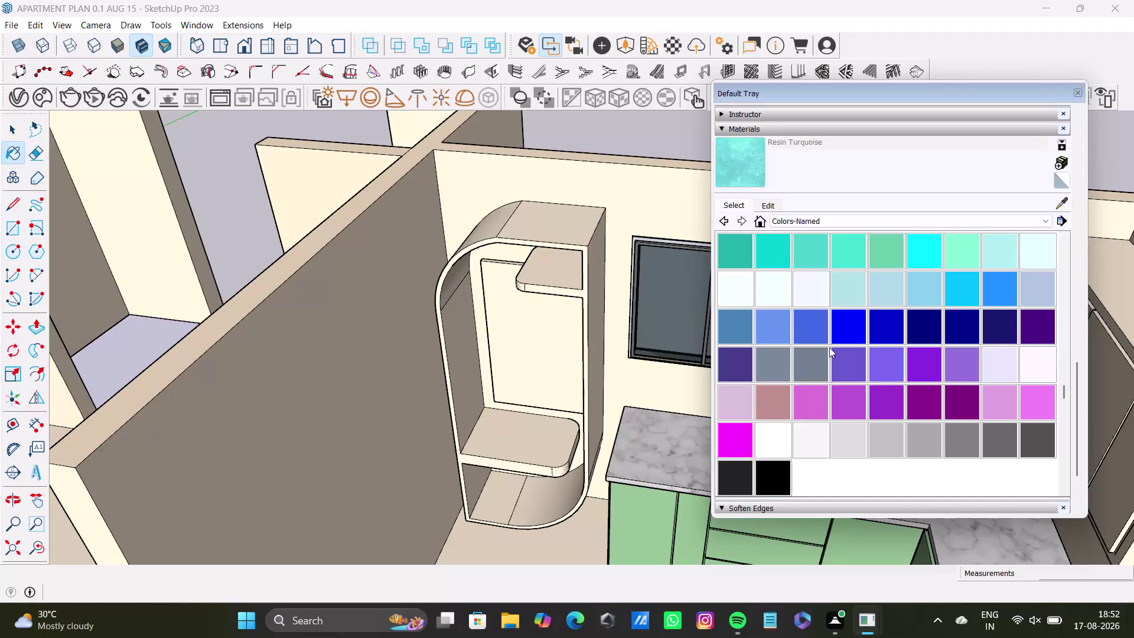
Choose 0022_Maroon from the named colors list as the active material.
scroll(down, 3)
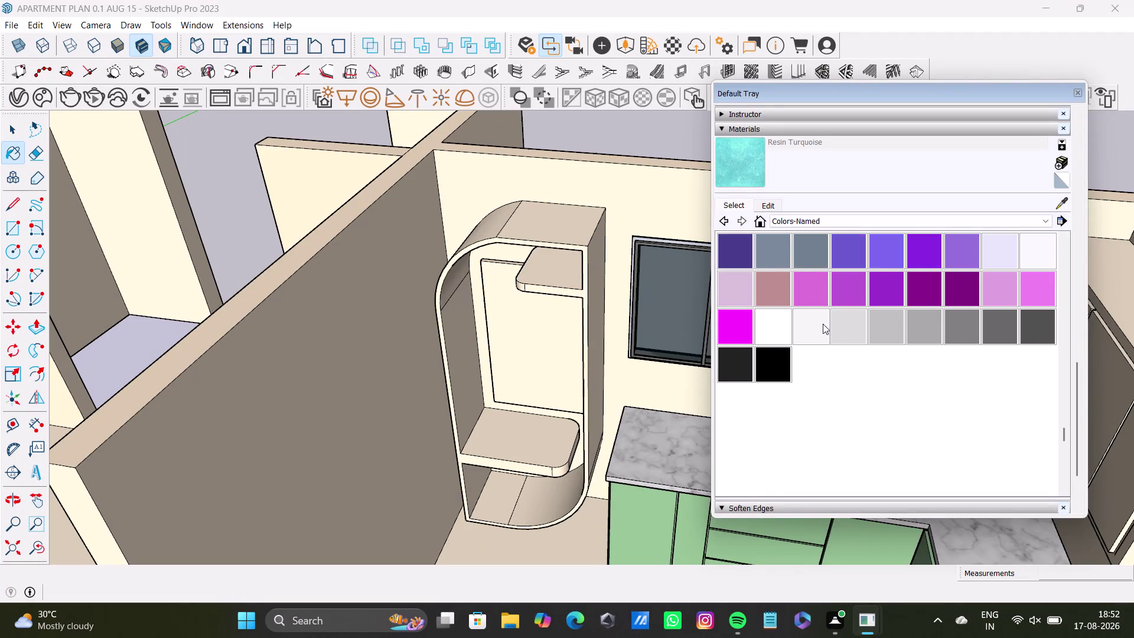
scroll(up, 3)
scroll(up, 3)
scroll(up, 3)
scroll(up, 3)
scroll(up, 3)
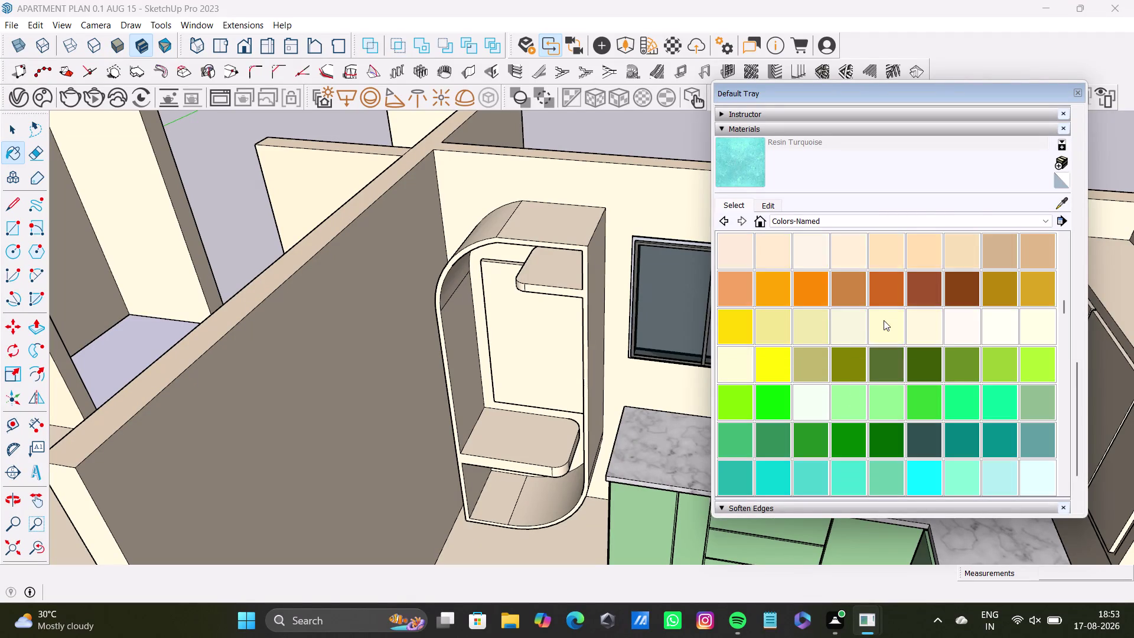
scroll(up, 3)
scroll(up, 3)
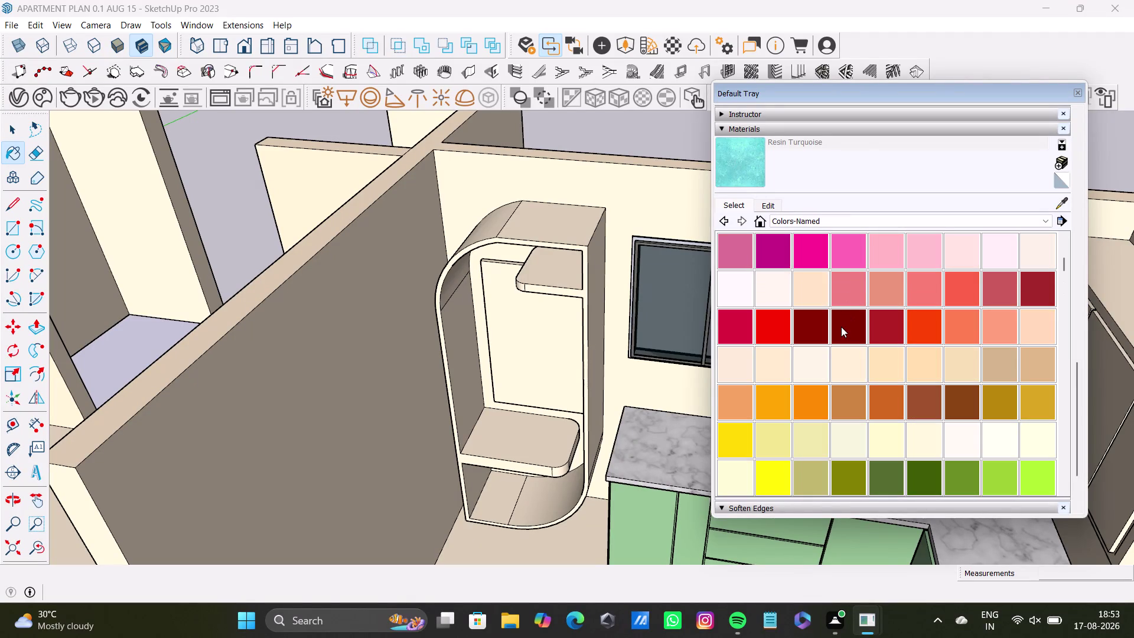
click(841, 326)
Select the curved corner cabinet.
key(space)
double_click(543, 224)
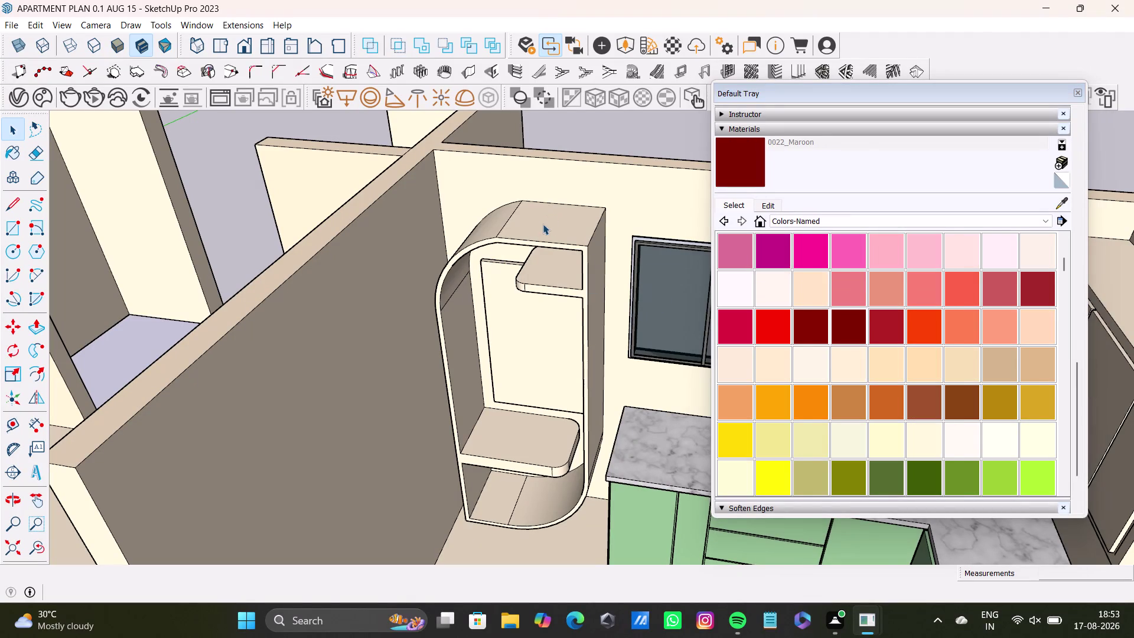
click(544, 233)
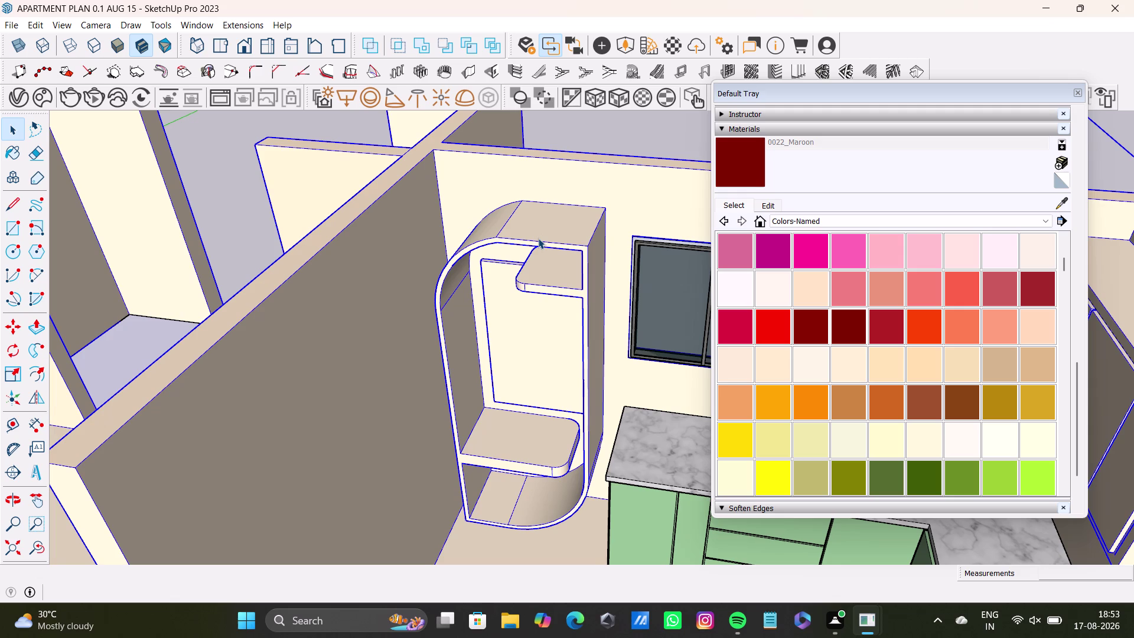
Enter the cabinet group and select its top, curved side and inner frame faces.
double_click(554, 237)
double_click(554, 237)
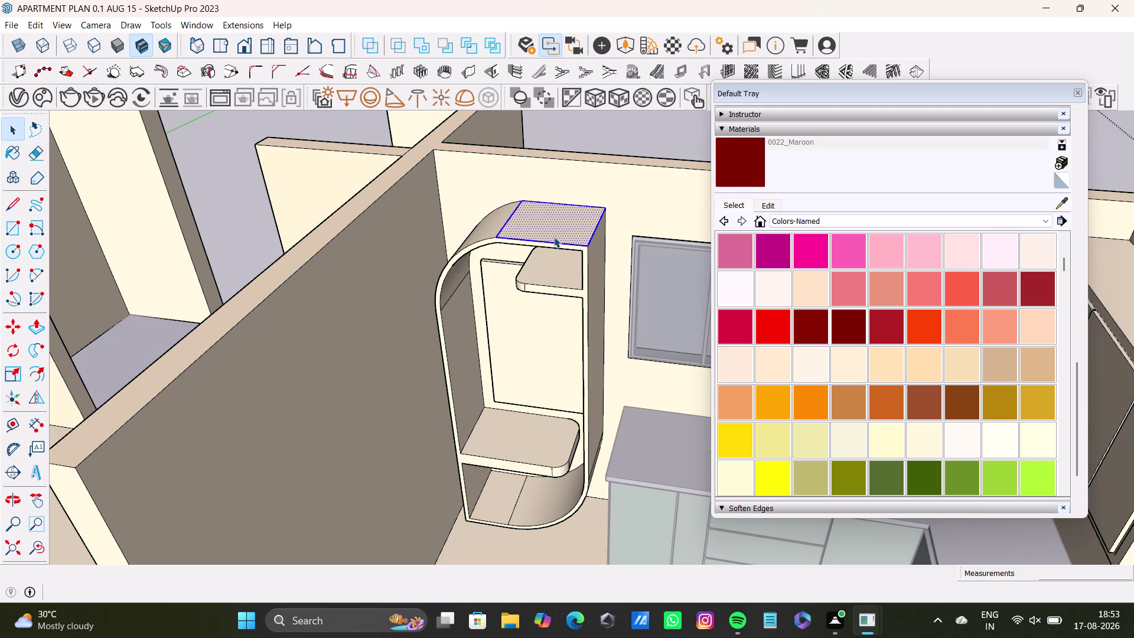
double_click(486, 232)
double_click(496, 285)
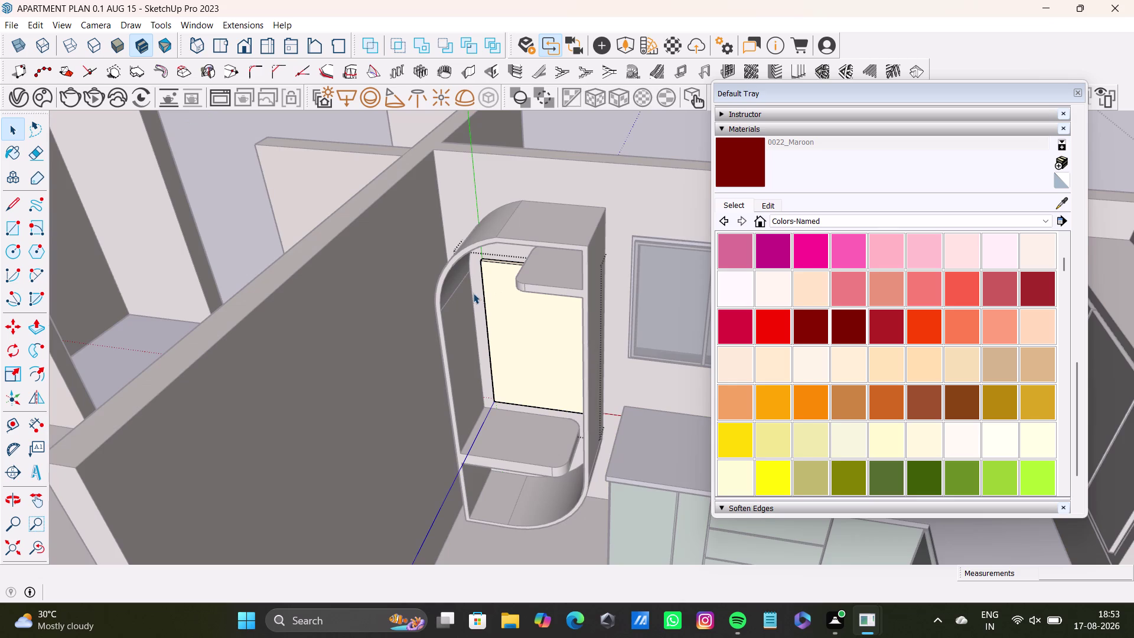
scroll(up, 3)
middle_drag(519, 285, 522, 328)
double_click(558, 213)
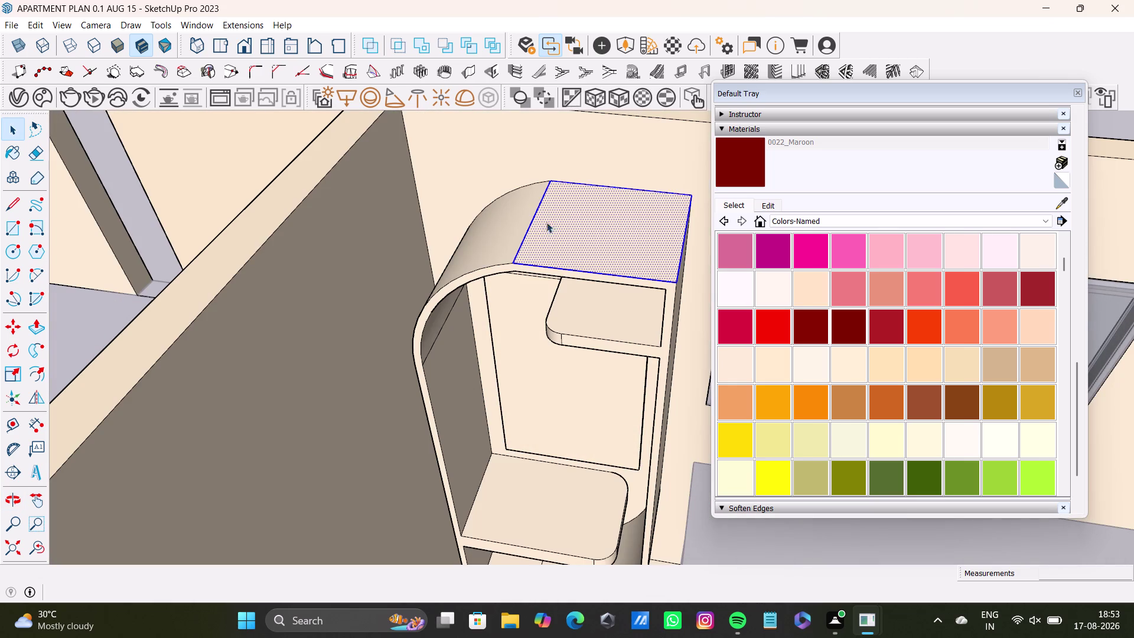
double_click(503, 234)
double_click(452, 326)
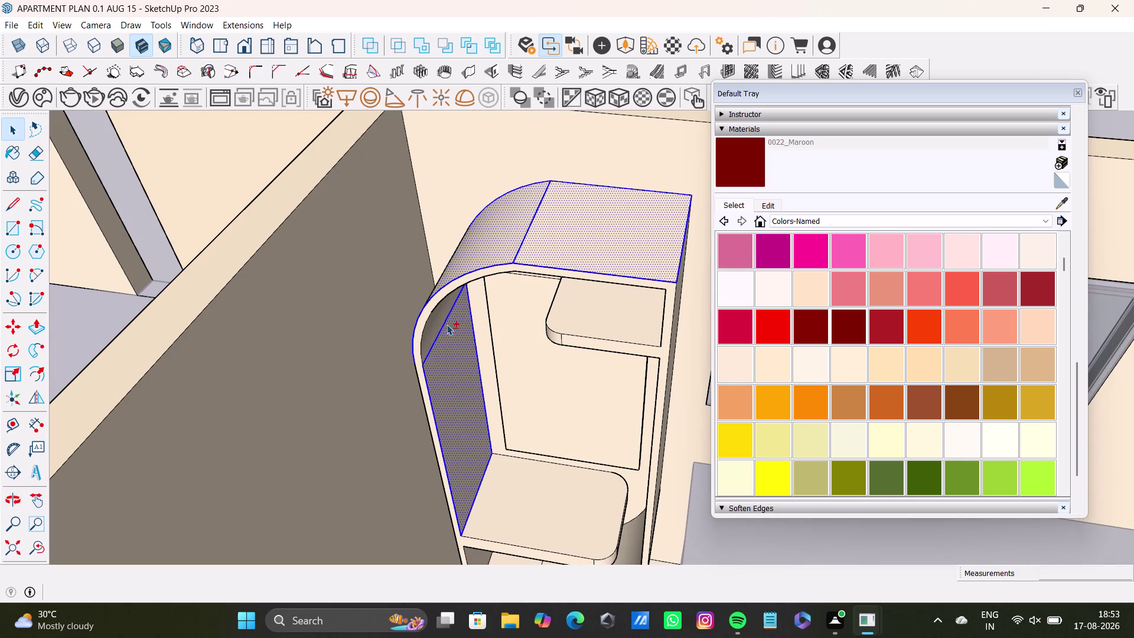
double_click(439, 320)
click(455, 281)
double_click(463, 283)
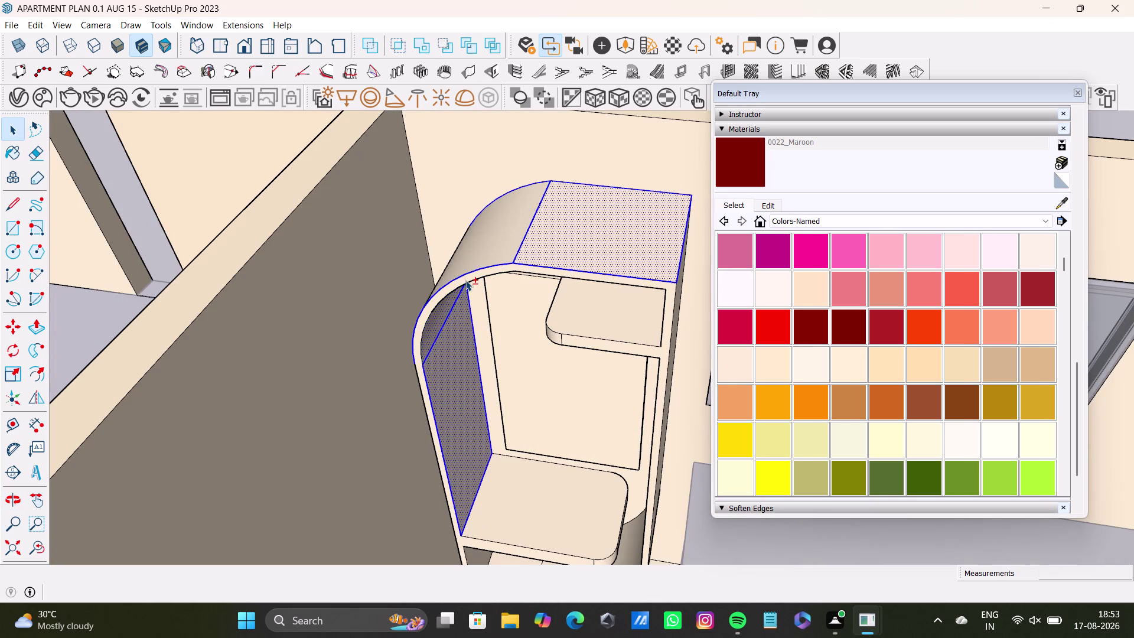
click(490, 238)
Add the right side, inner side and curved base faces to the selection.
scroll(up, 3)
middle_drag(653, 300, 516, 279)
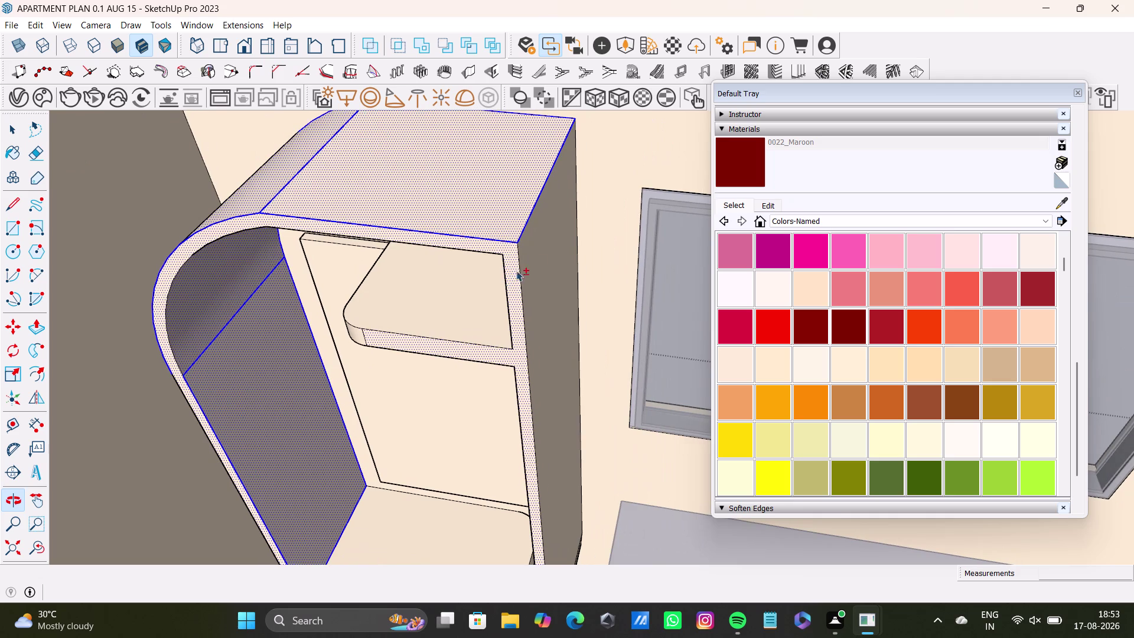
click(552, 251)
scroll(down, 3)
middle_drag(534, 300, 576, 214)
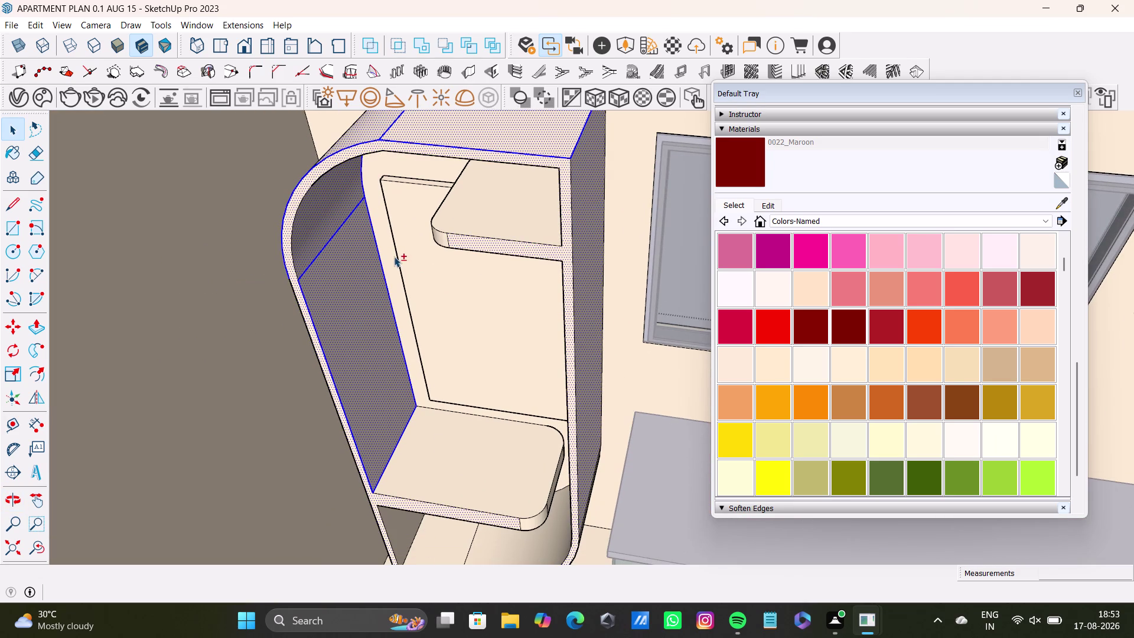
click(391, 256)
scroll(down, 3)
middle_drag(508, 388, 548, 266)
scroll(up, 3)
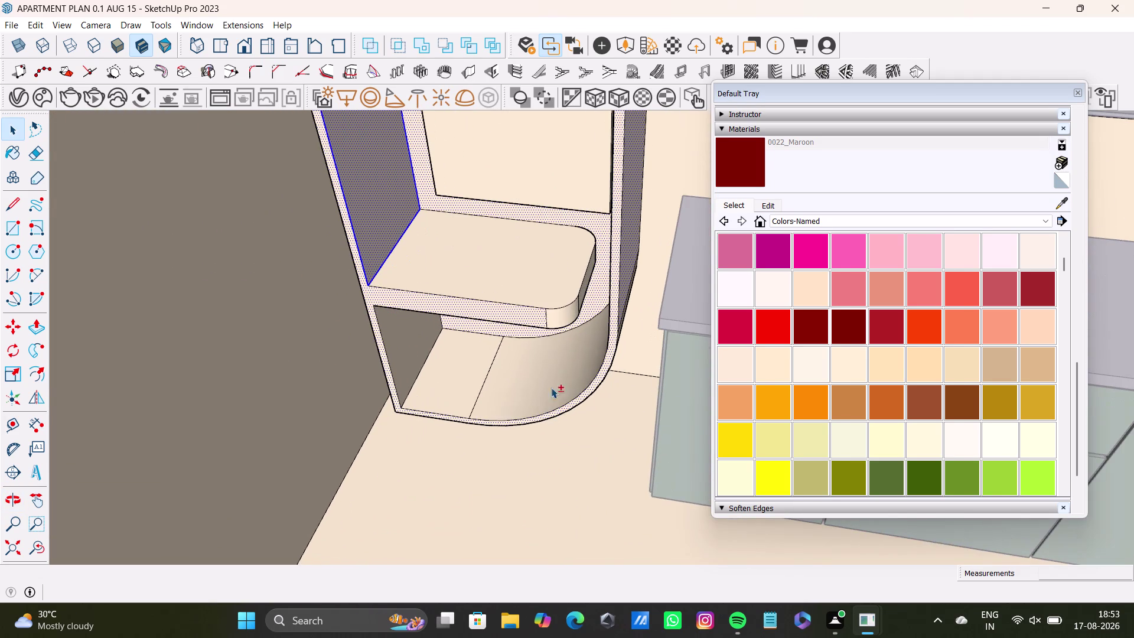
click(558, 372)
click(459, 379)
click(393, 350)
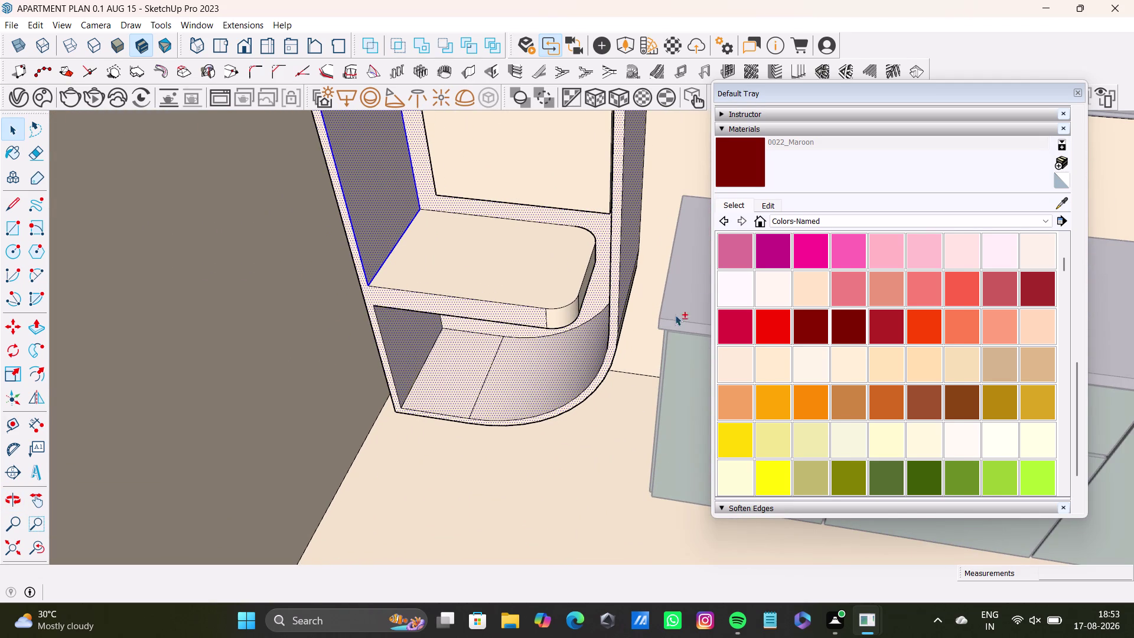
click(735, 176)
click(619, 287)
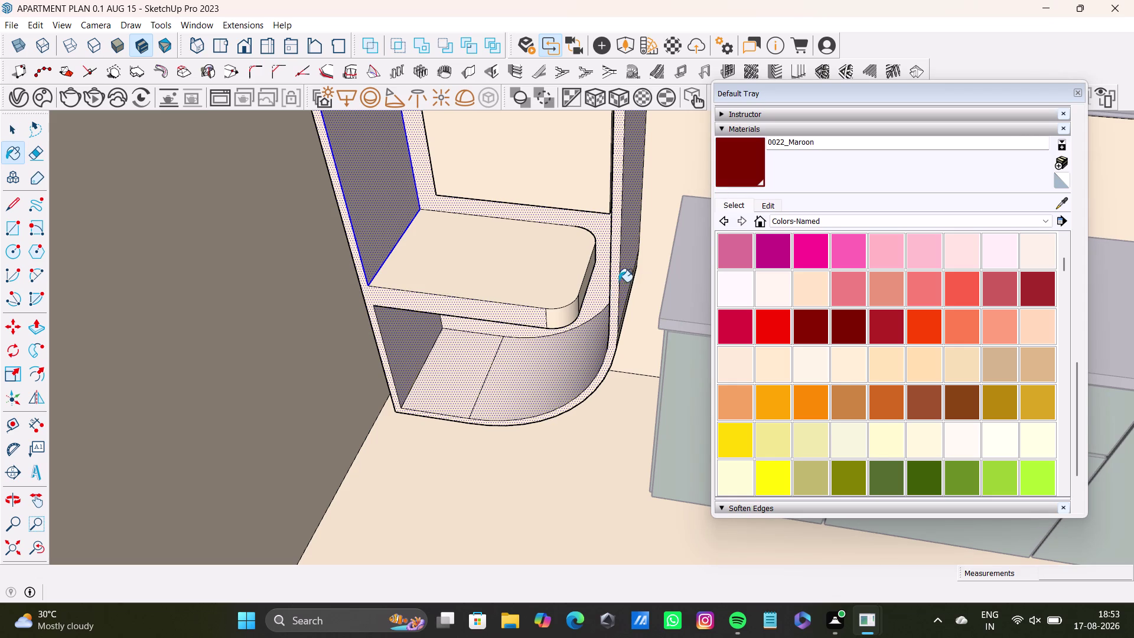
Paint the selected cabinet frame faces with 0022_Maroon.
click(619, 273)
click(619, 262)
click(618, 252)
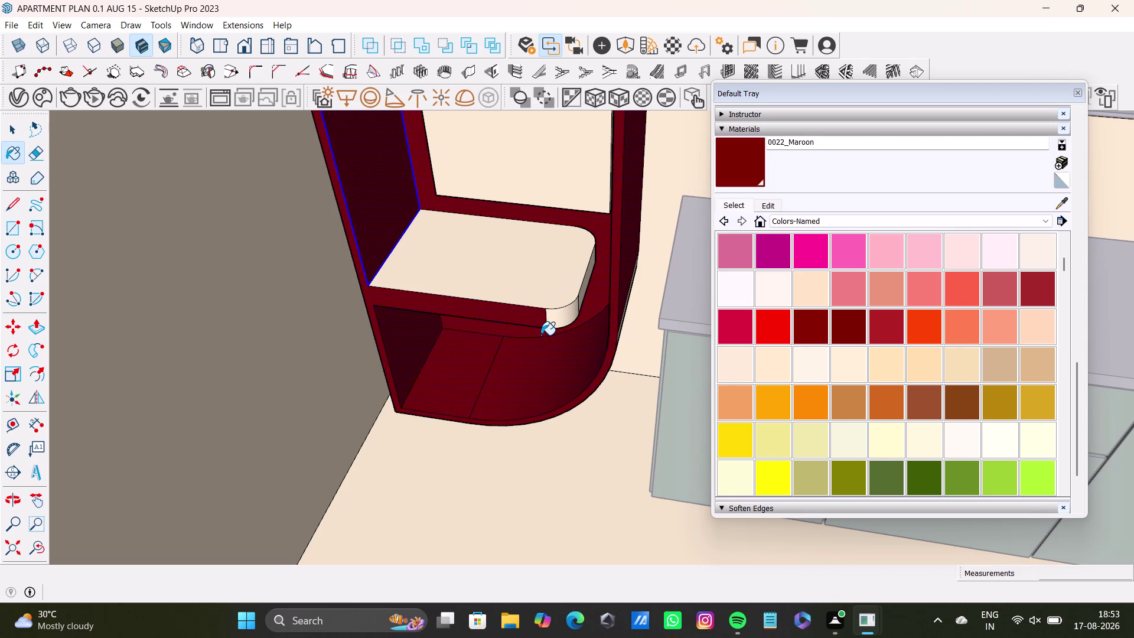
middle_drag(548, 339, 546, 499)
scroll(down, 3)
middle_drag(555, 462, 570, 324)
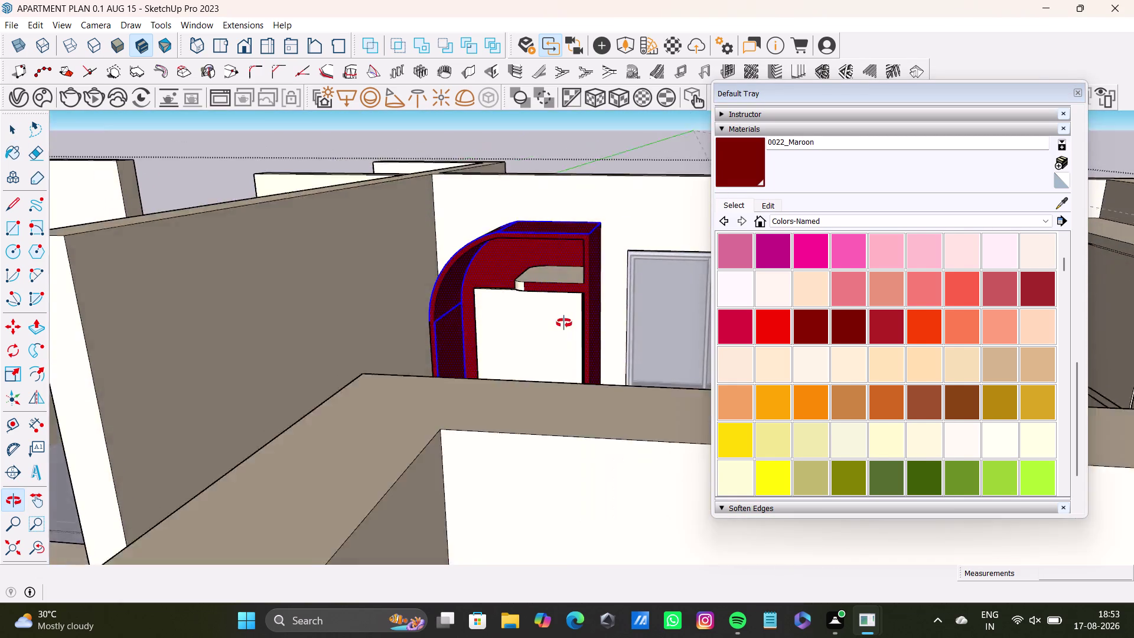
middle_drag(569, 324, 609, 391)
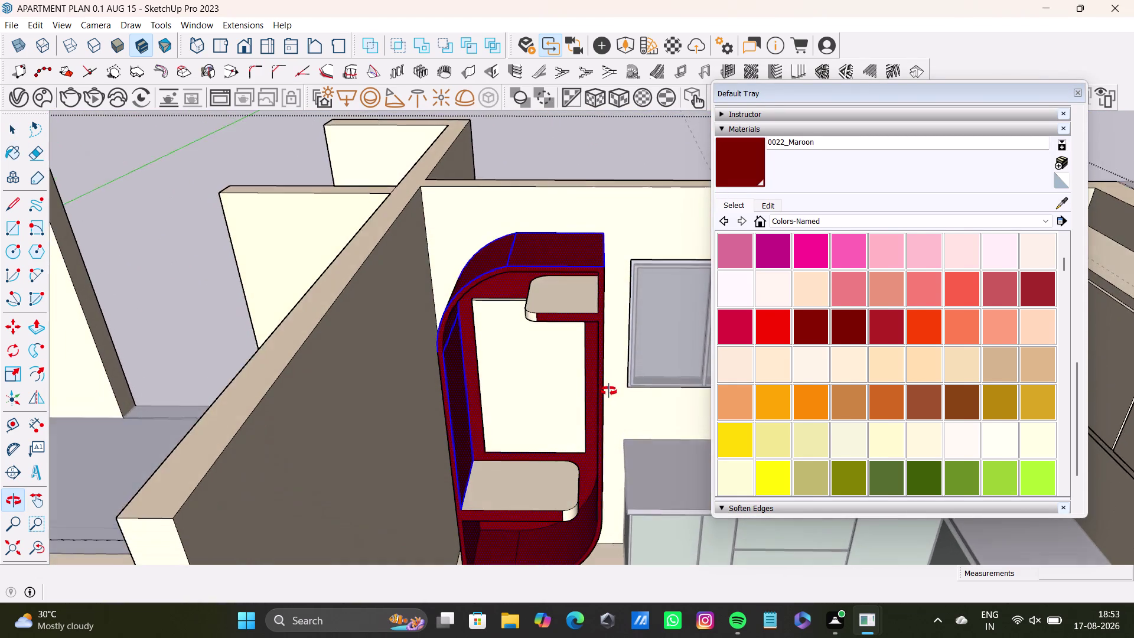
middle_drag(608, 391, 550, 440)
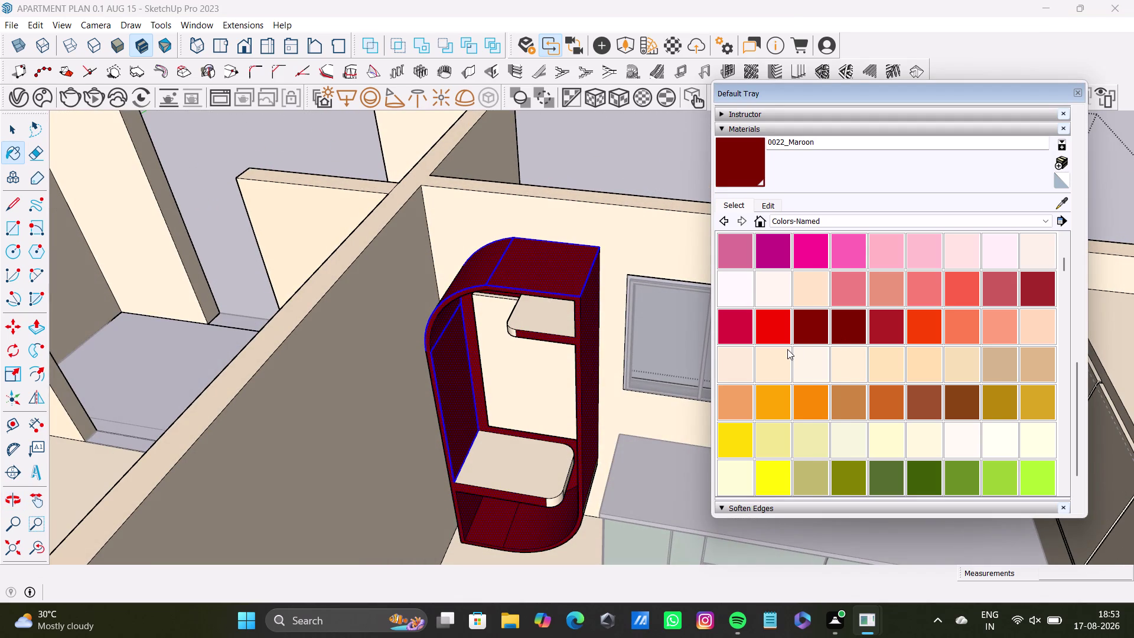
scroll(down, 3)
Clear the selection and inspect the maroon frame and beige shelves up close.
key(space)
scroll(down, 3)
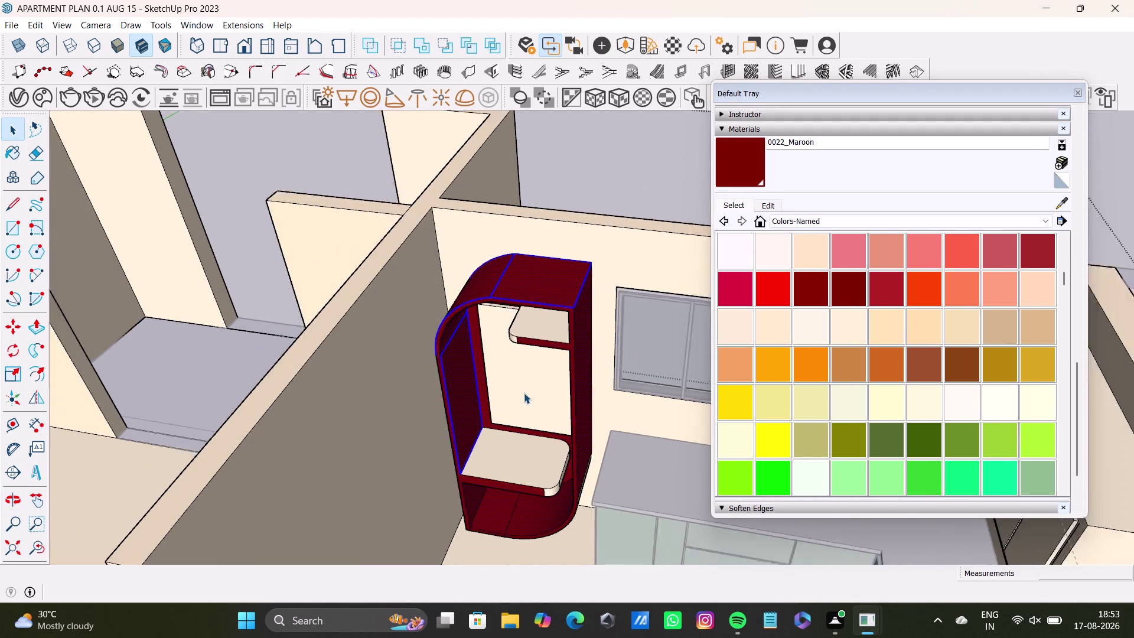
scroll(down, 3)
click(607, 200)
scroll(up, 3)
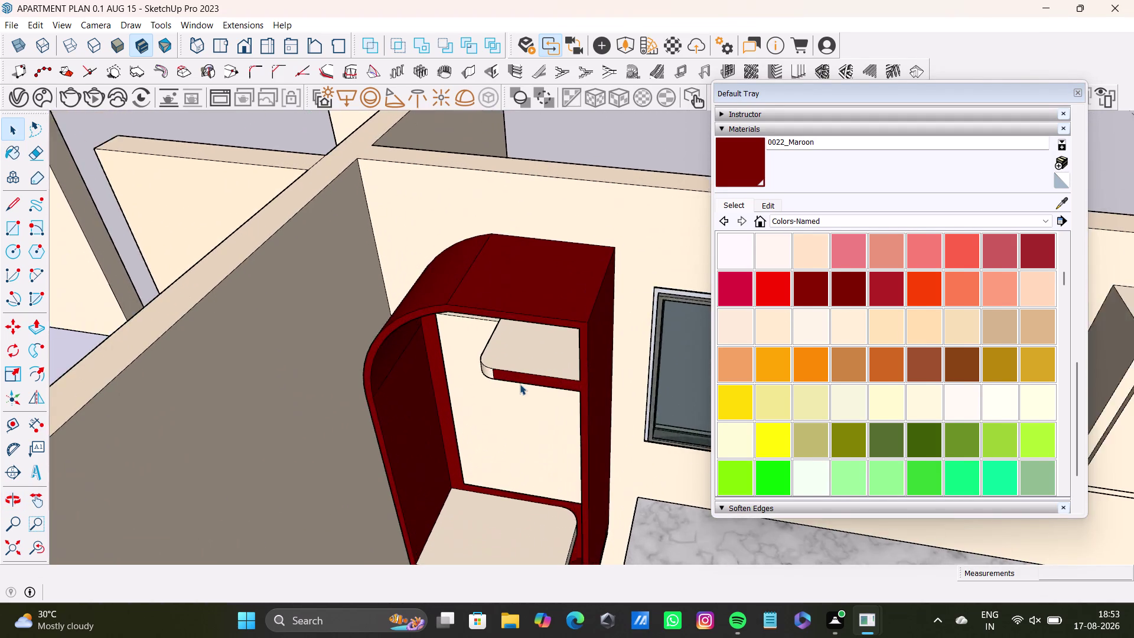
scroll(up, 3)
middle_drag(521, 380, 534, 342)
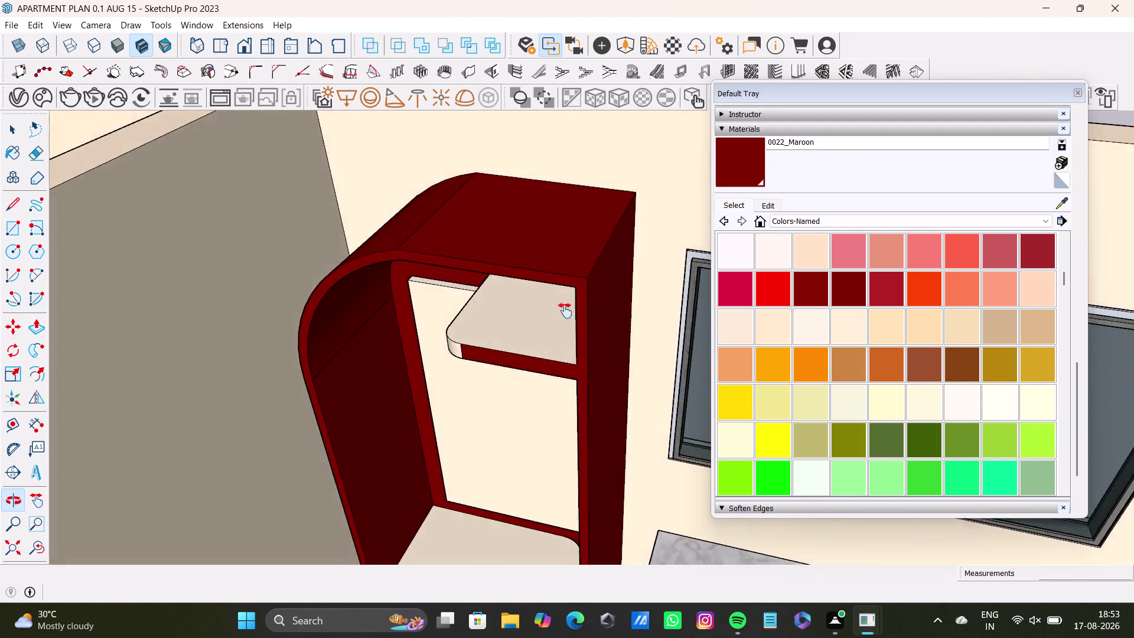
middle_drag(535, 342, 583, 267)
scroll(down, 3)
middle_drag(614, 310, 626, 255)
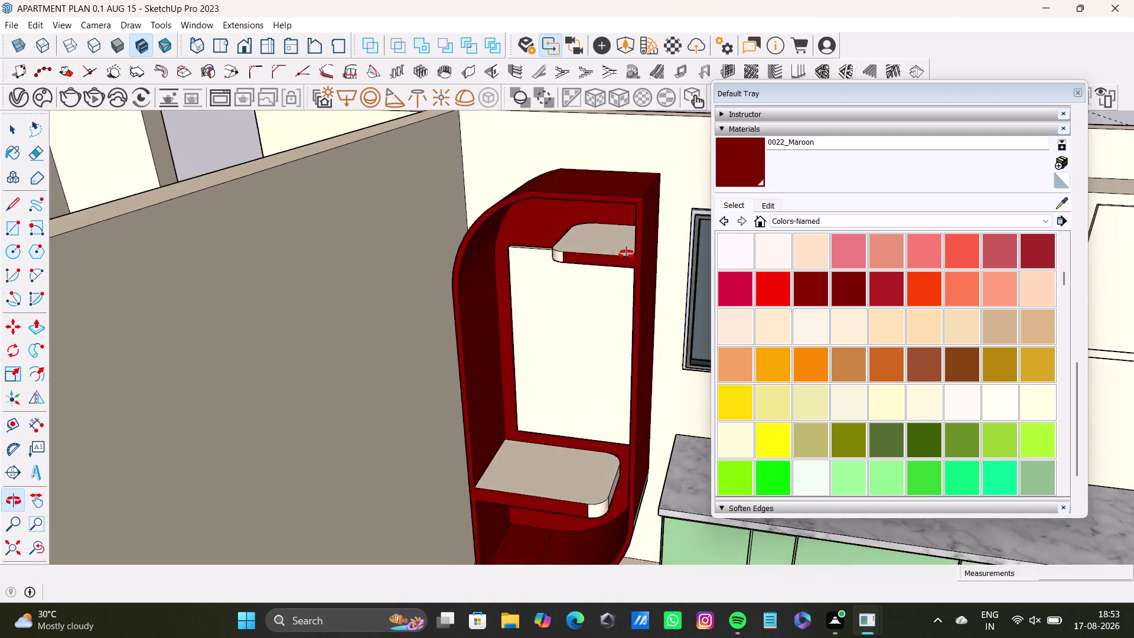
middle_drag(626, 254, 604, 288)
scroll(up, 3)
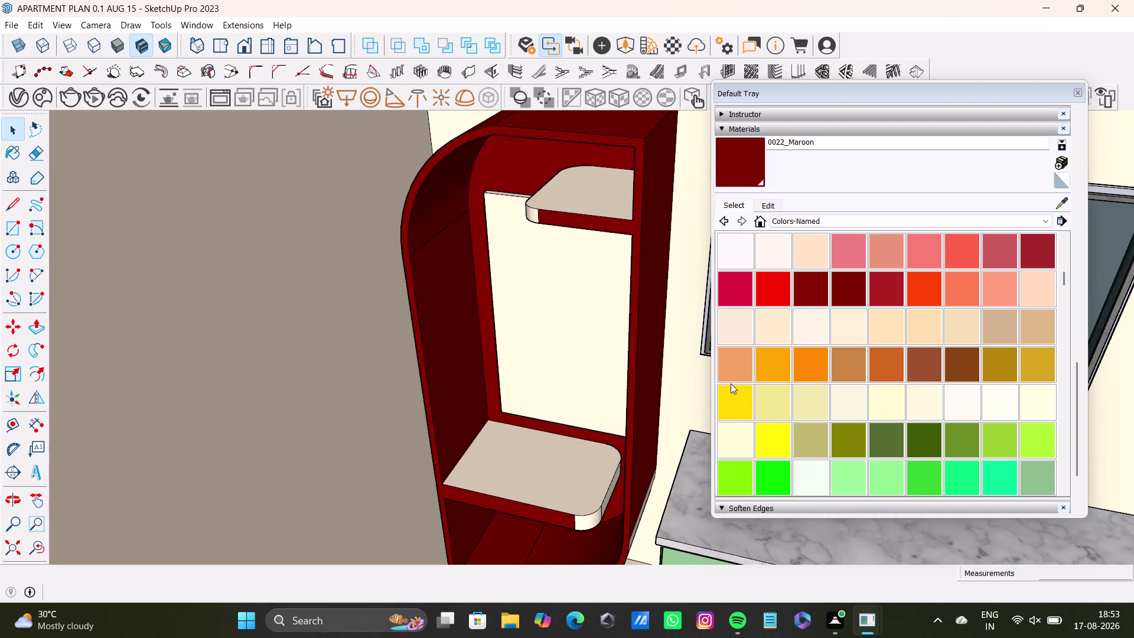
click(1064, 202)
click(597, 188)
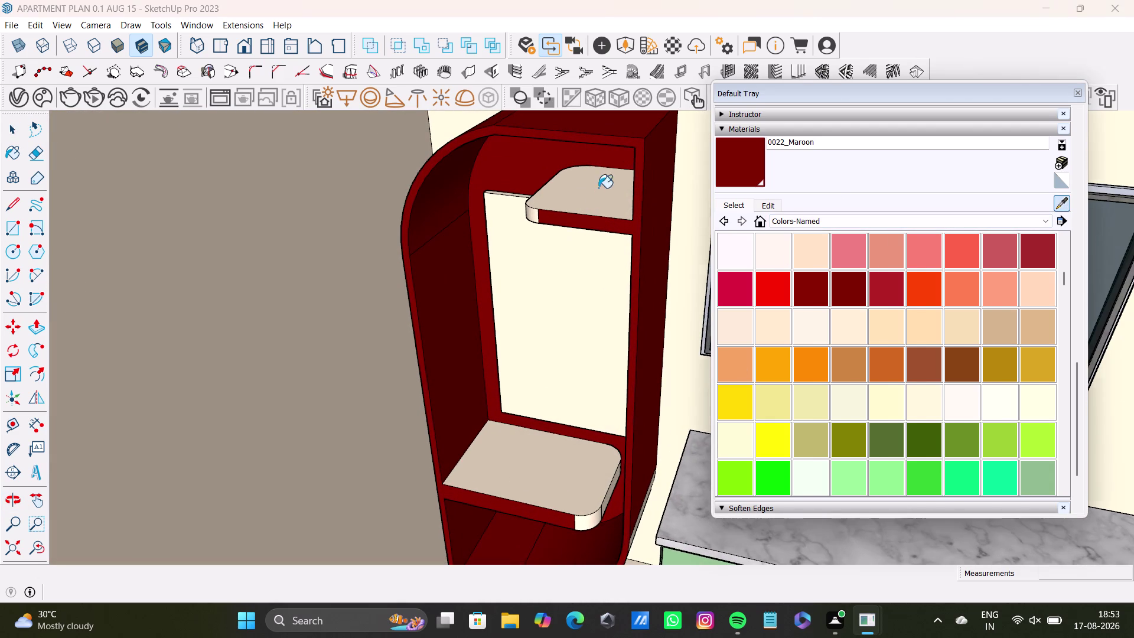
click(549, 516)
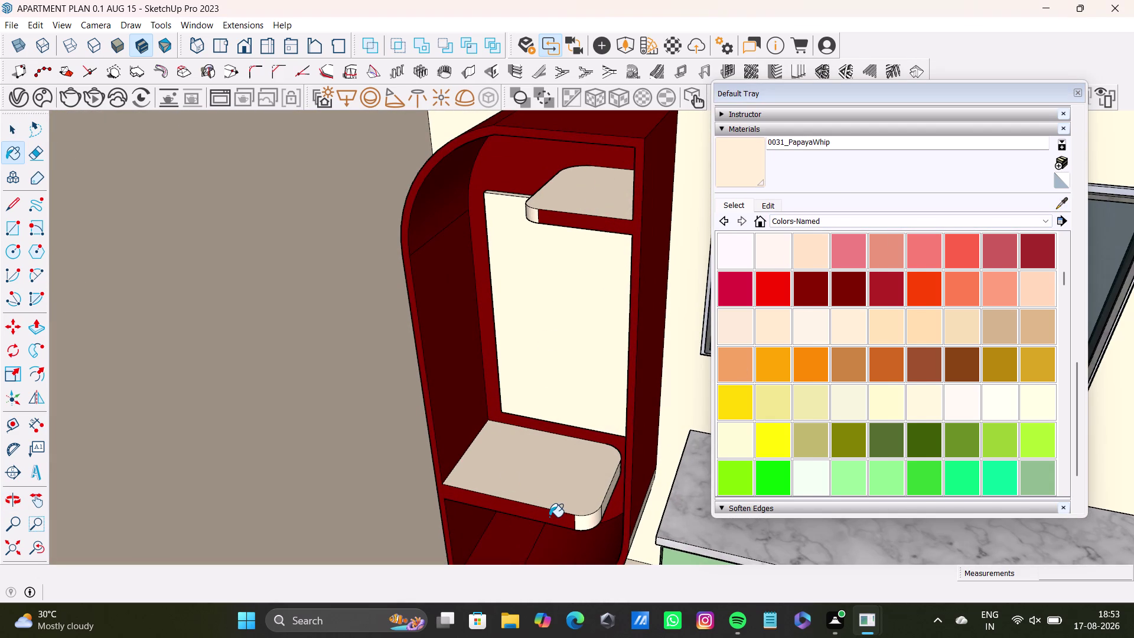
key(space)
click(553, 519)
triple_click(553, 519)
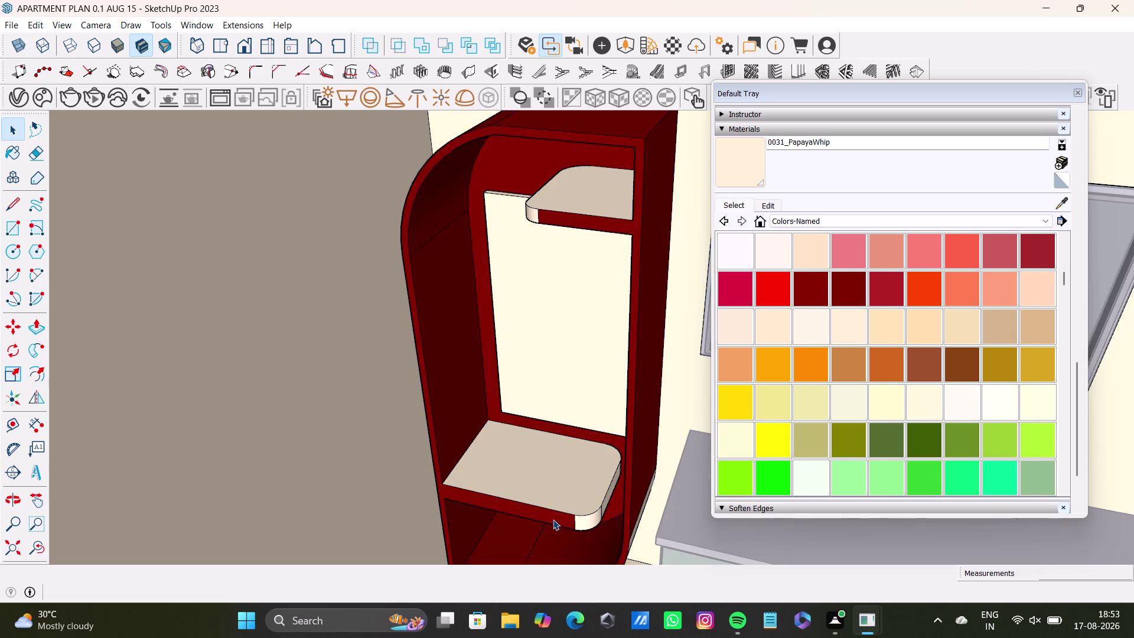
triple_click(553, 519)
click(554, 518)
click(548, 518)
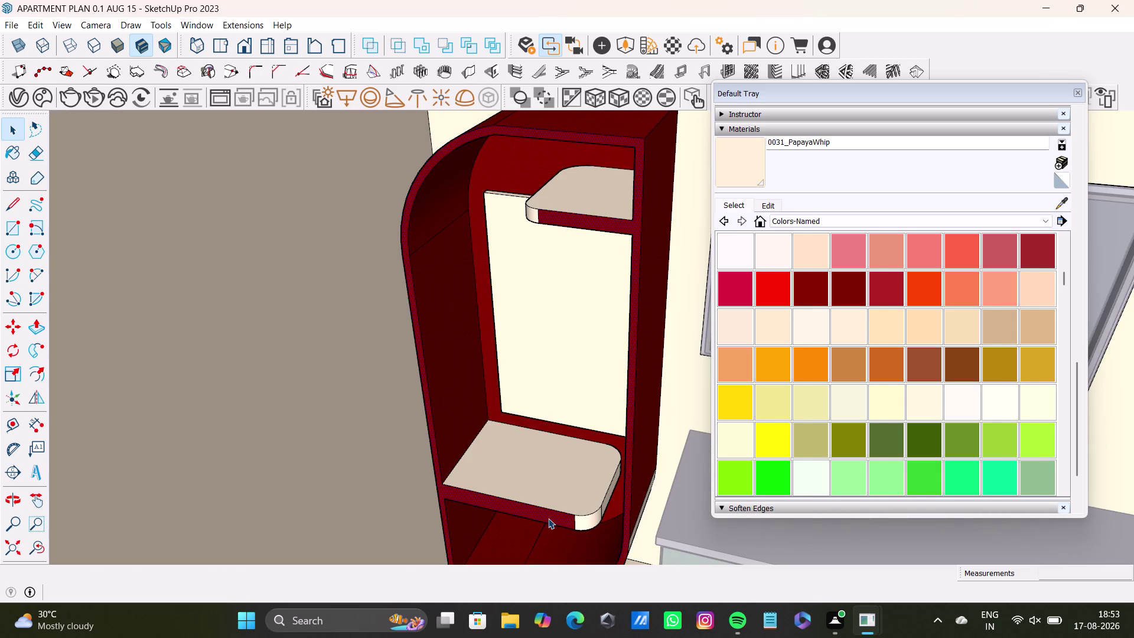
click(735, 156)
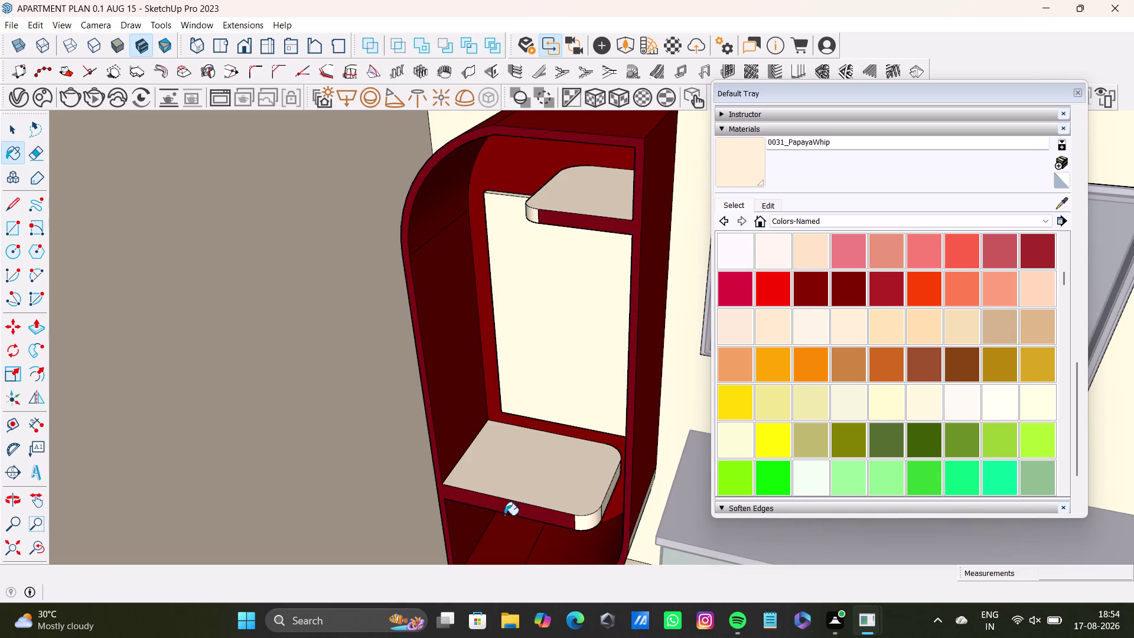
click(541, 518)
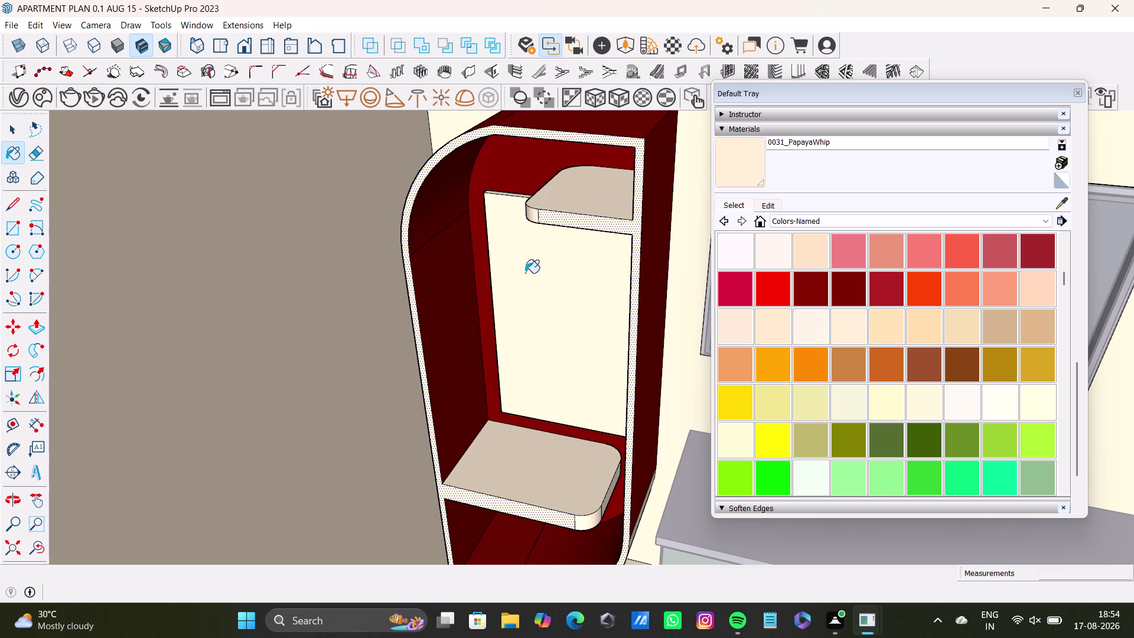
middle_drag(558, 395, 600, 440)
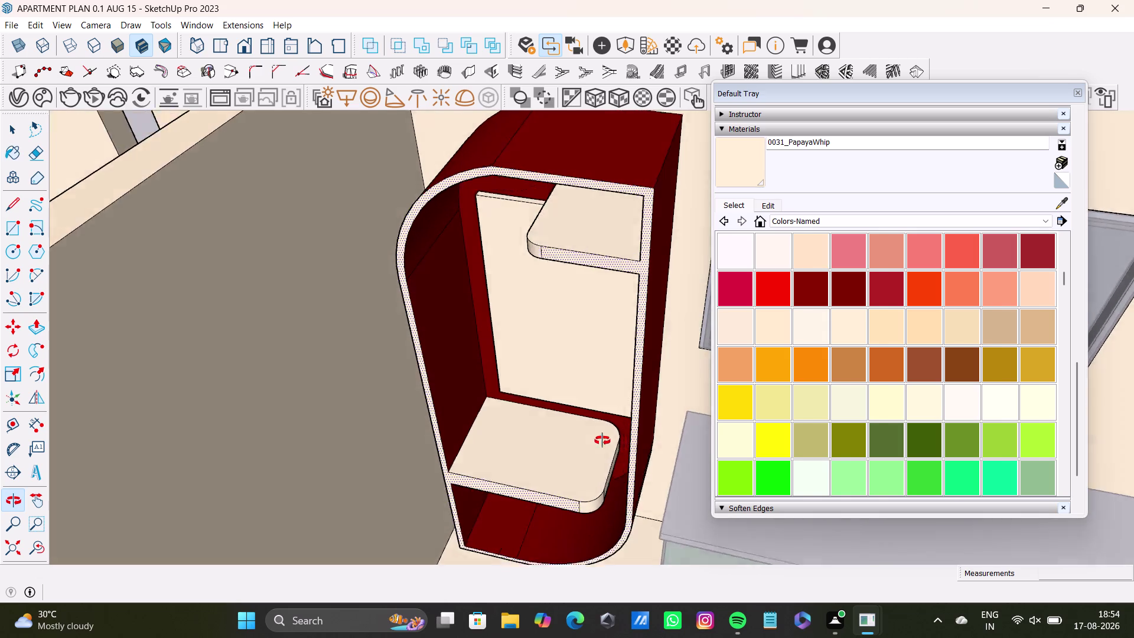
middle_drag(600, 440, 645, 362)
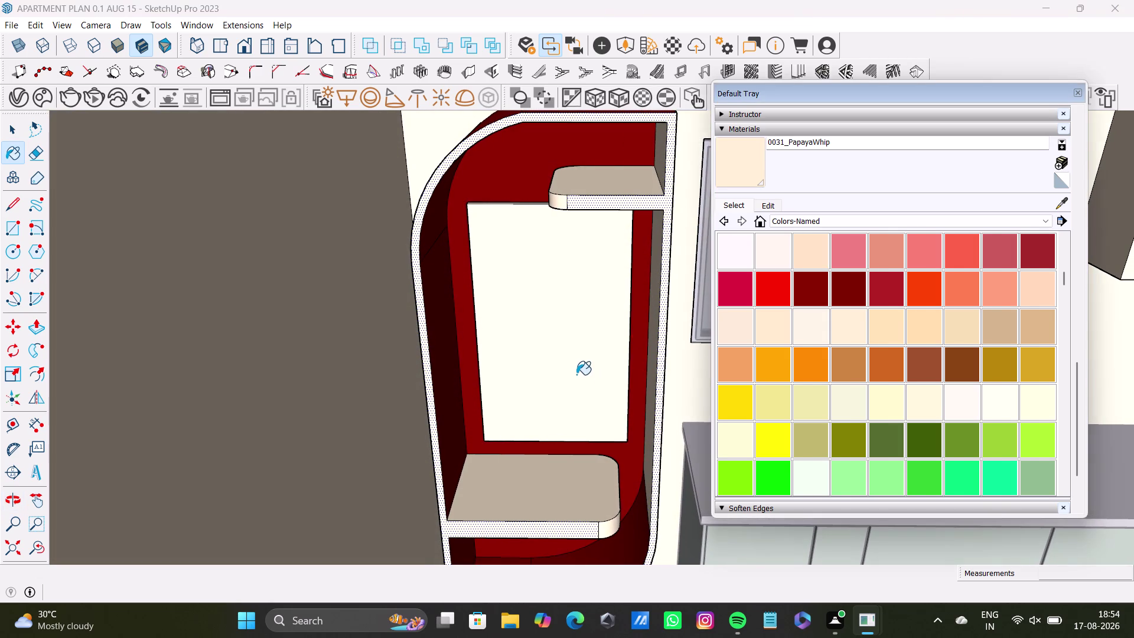
click(576, 374)
middle_drag(627, 395, 697, 364)
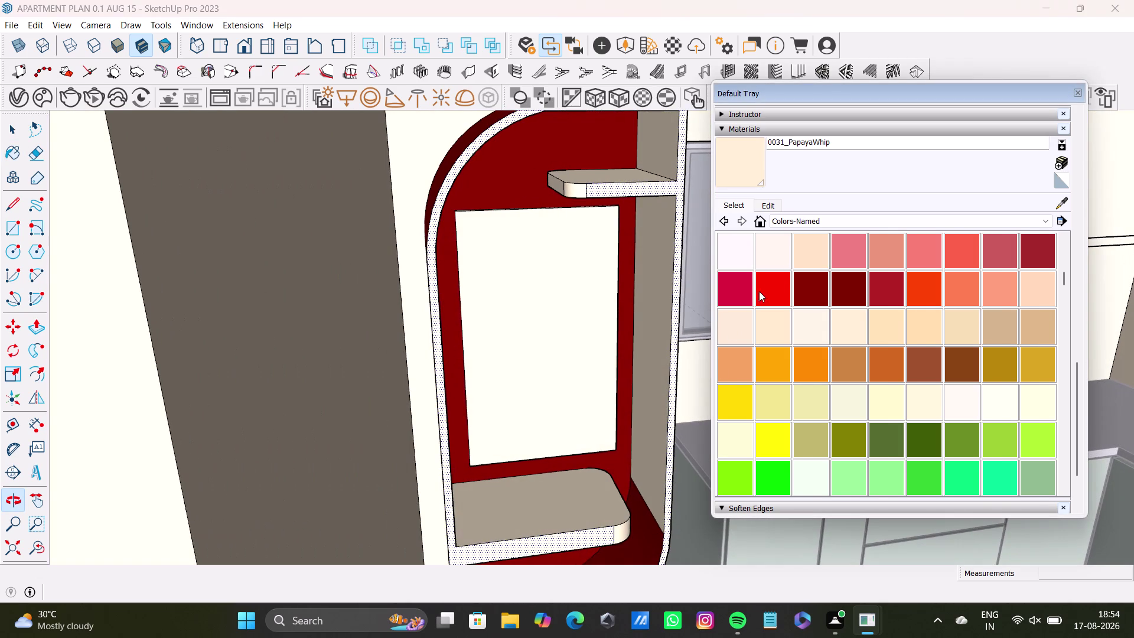
Sample the maroon material from the cabinet interior with the eyedropper.
click(1061, 204)
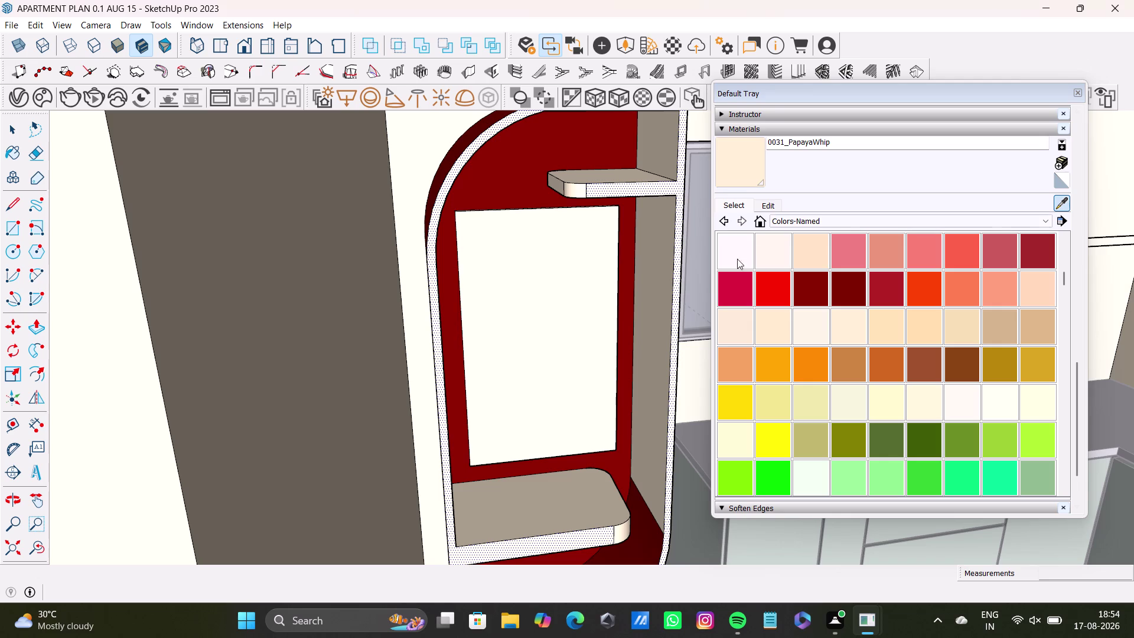
scroll(down, 3)
middle_drag(646, 500, 533, 573)
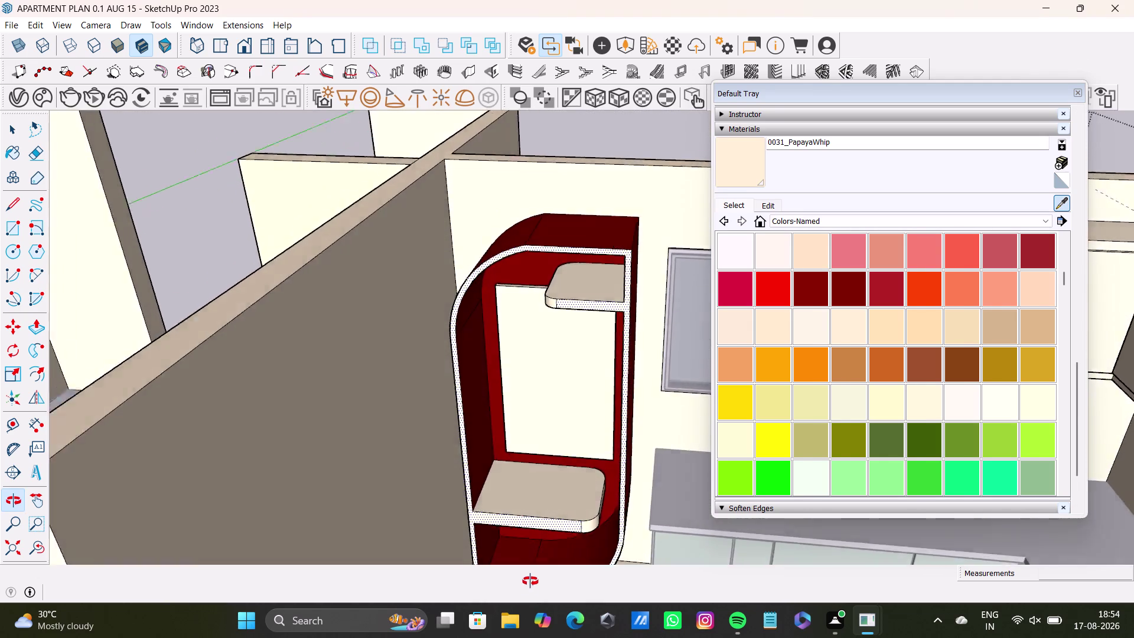
middle_drag(534, 574, 535, 567)
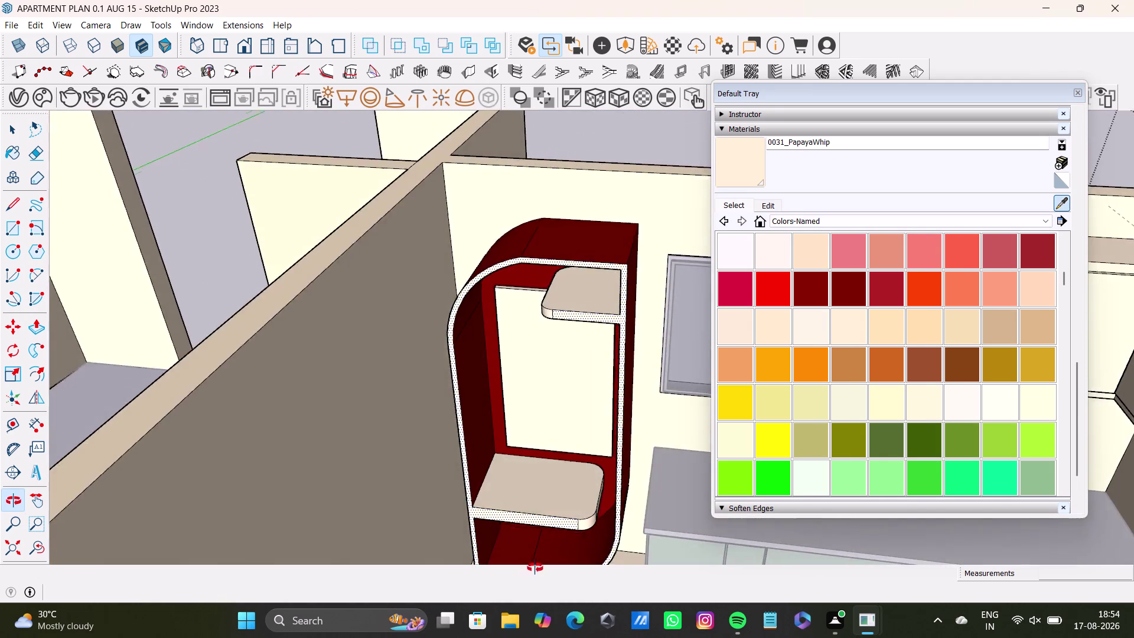
middle_drag(534, 568, 511, 369)
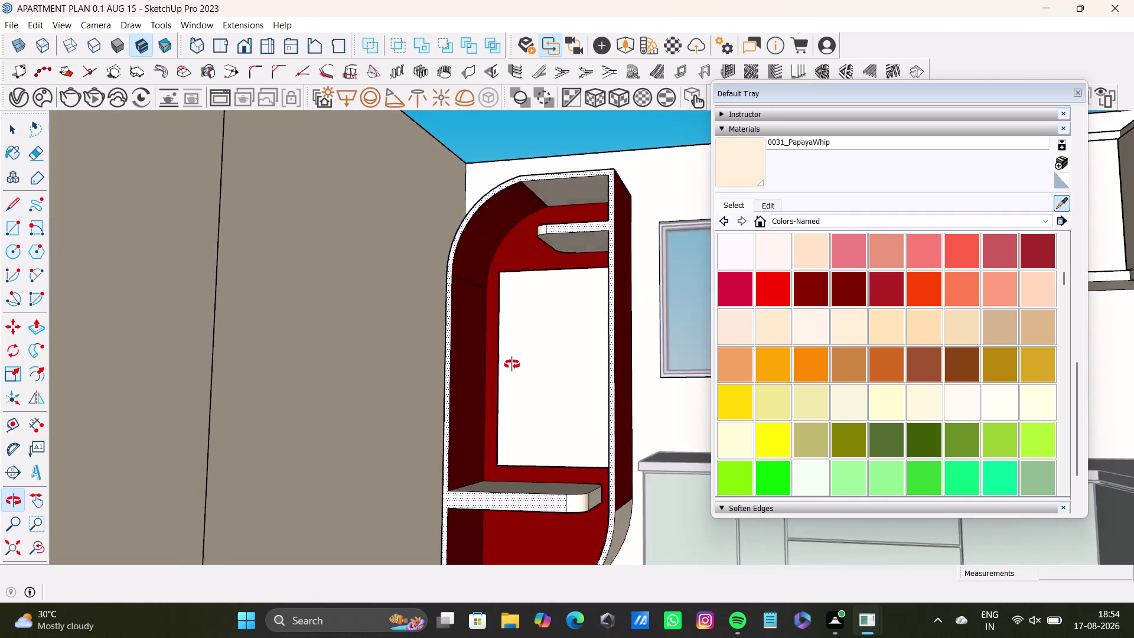
middle_drag(511, 370, 610, 344)
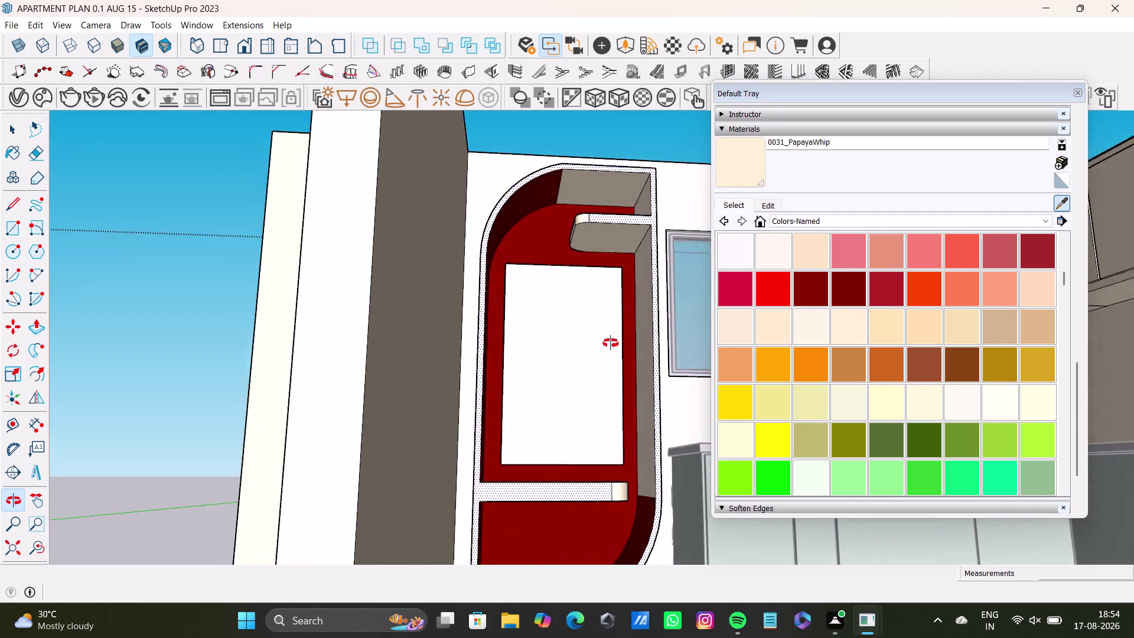
middle_drag(610, 344, 568, 339)
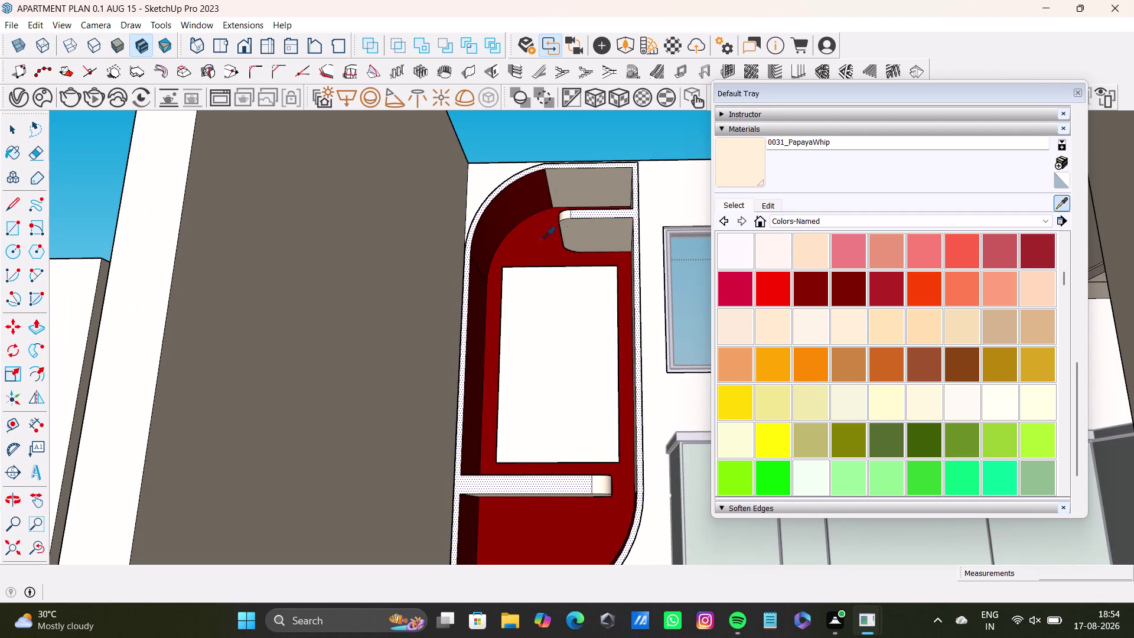
click(495, 204)
key(space)
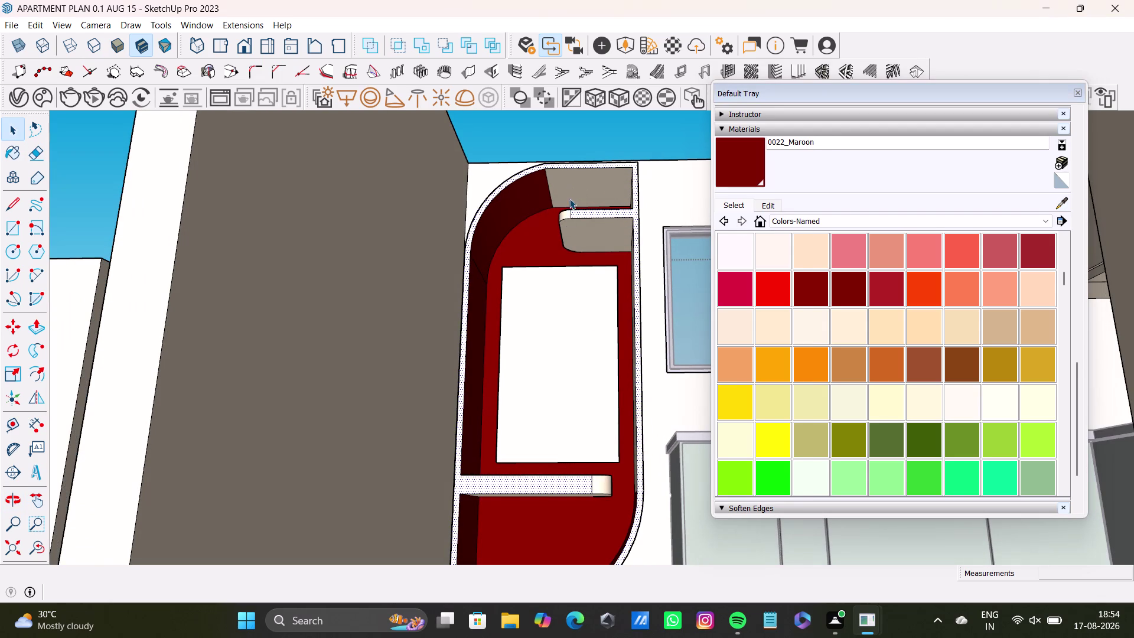
Zoom extents and orbit back to the top of the kitchen cabinet.
click(584, 189)
scroll(down, 3)
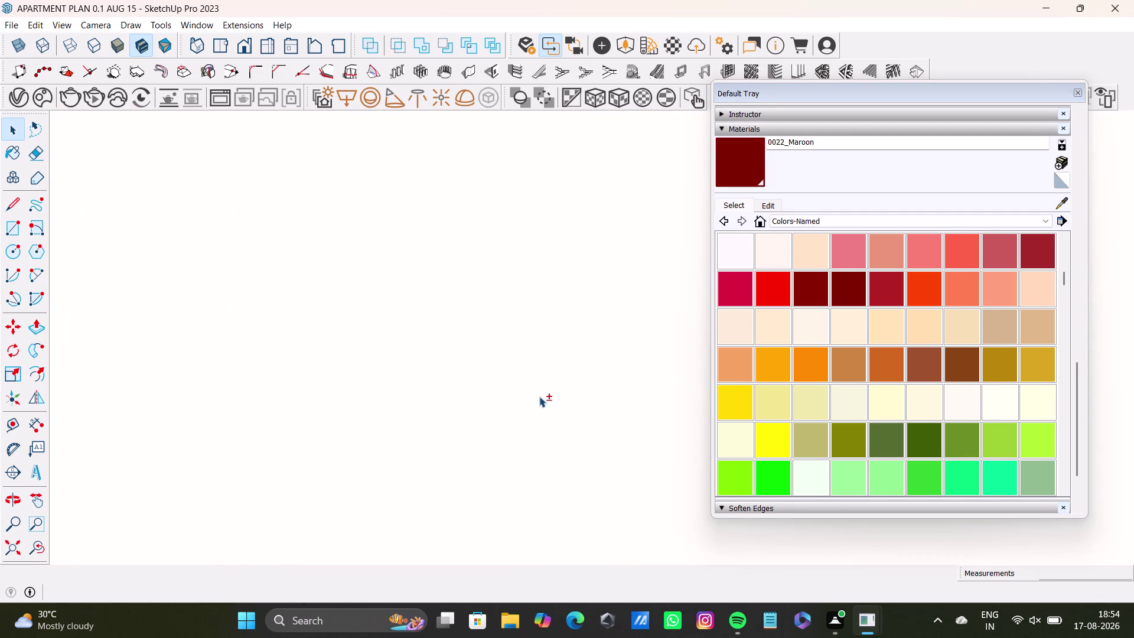
middle_drag(529, 459, 548, 332)
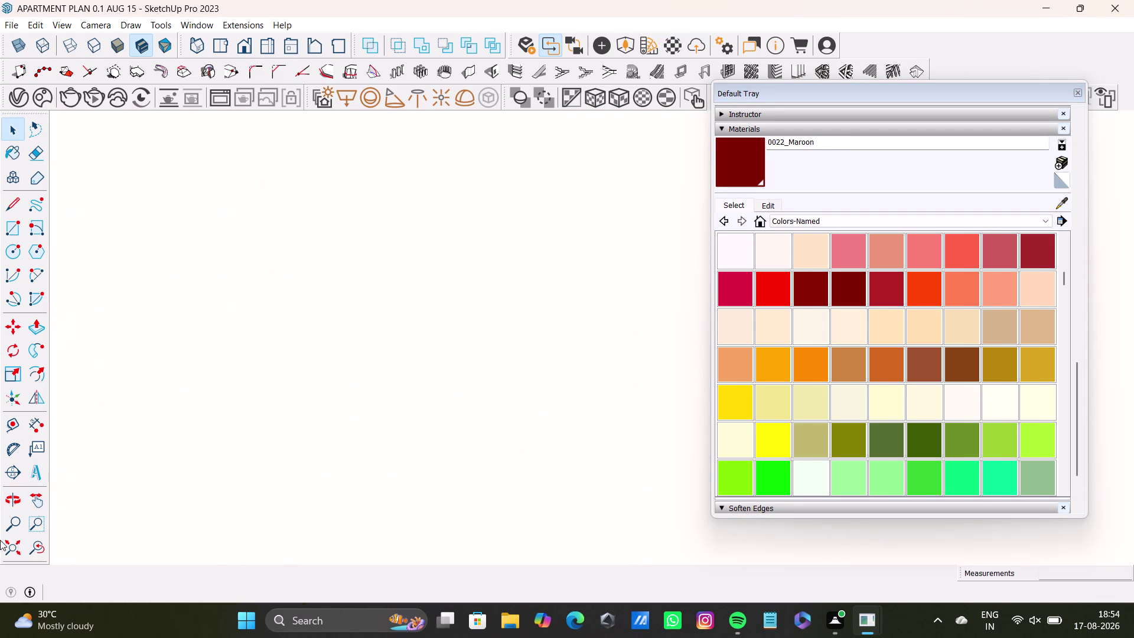
click(14, 544)
middle_drag(670, 397, 610, 573)
scroll(up, 3)
middle_drag(655, 476, 512, 473)
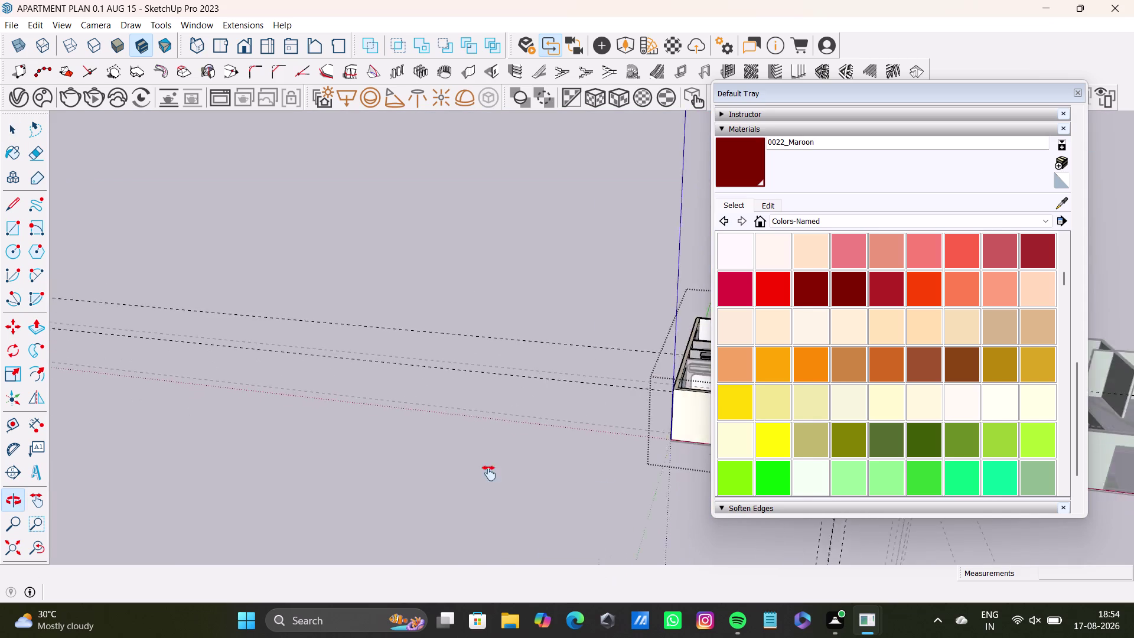
middle_drag(512, 473, 316, 512)
scroll(up, 3)
middle_drag(609, 410, 350, 482)
scroll(down, 3)
scroll(up, 3)
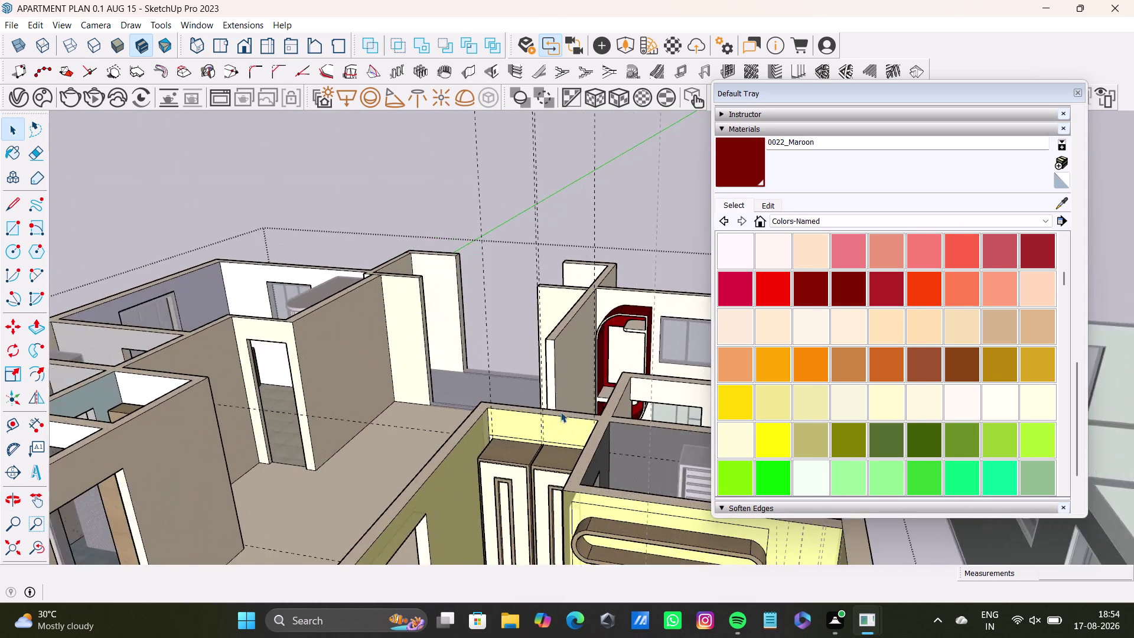
scroll(up, 3)
middle_drag(571, 394, 479, 508)
middle_drag(475, 518, 609, 581)
scroll(up, 3)
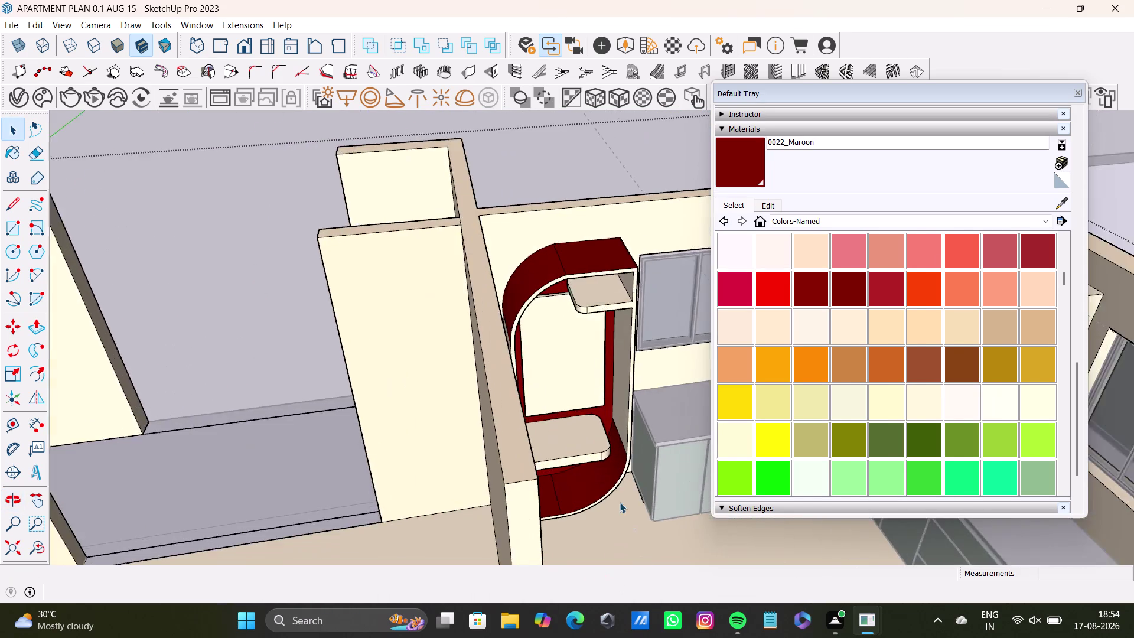
scroll(up, 3)
middle_drag(578, 444, 541, 562)
scroll(up, 3)
middle_drag(556, 452, 549, 539)
middle_drag(559, 412, 562, 391)
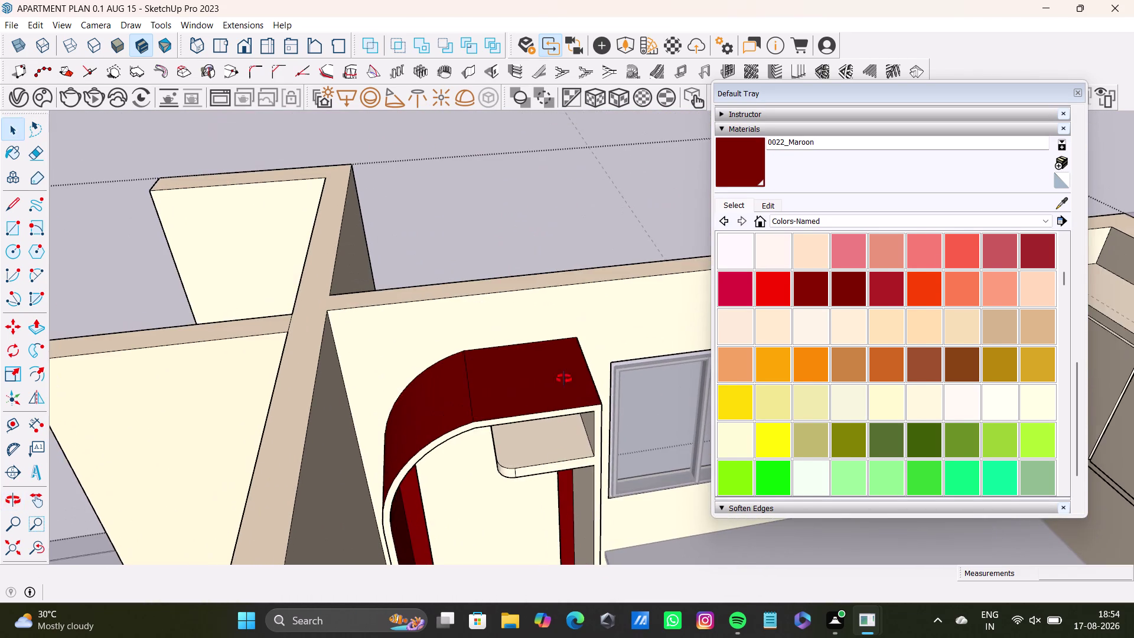
middle_drag(562, 392, 567, 347)
middle_drag(574, 395, 558, 342)
Paint the leftover grey faces at the cabinet top maroon.
click(569, 367)
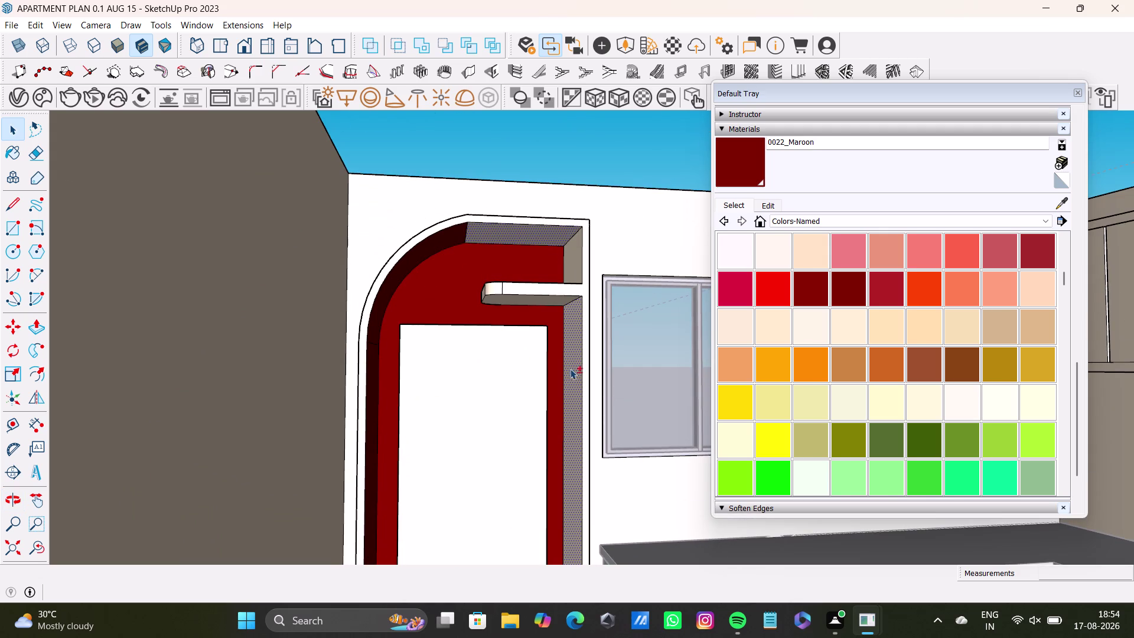
click(749, 159)
click(539, 233)
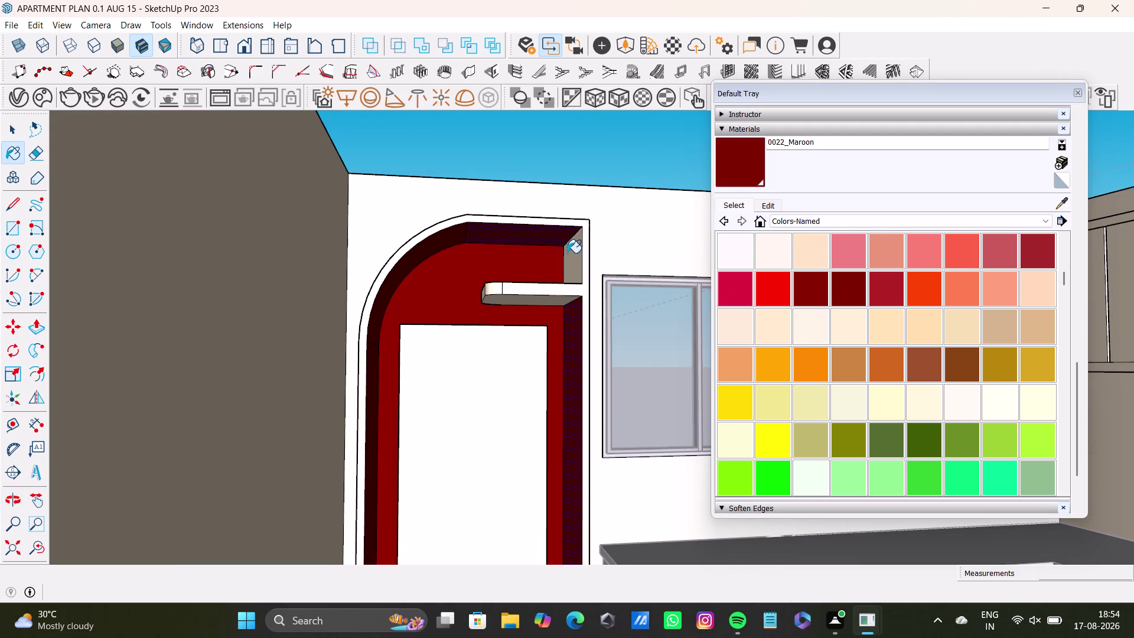
click(569, 253)
middle_drag(527, 361, 468, 523)
scroll(down, 3)
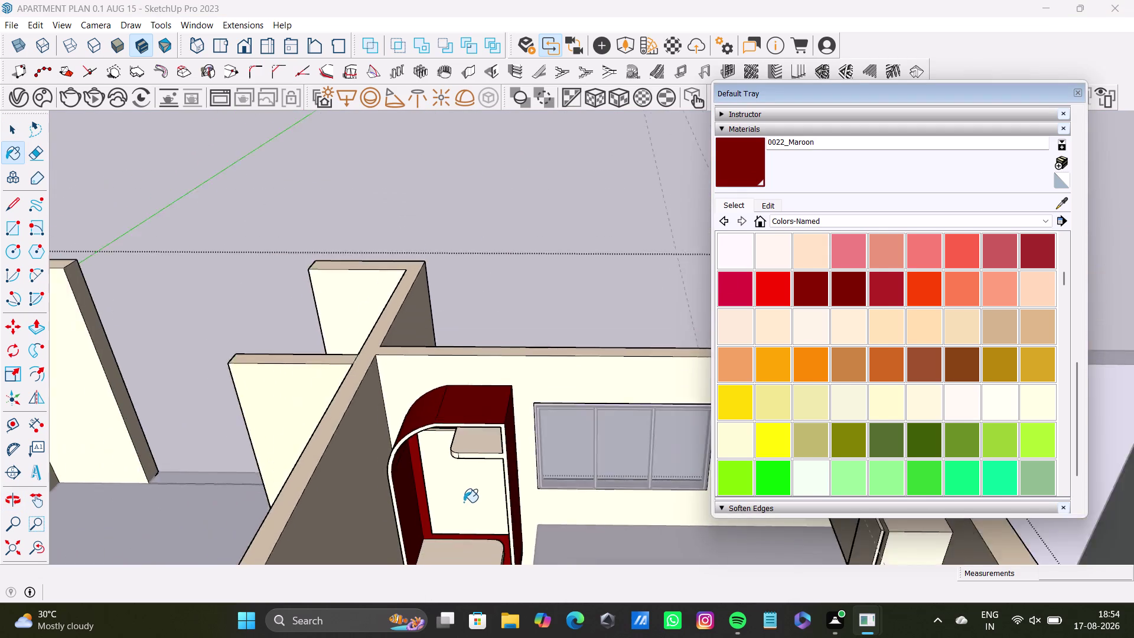
scroll(down, 3)
middle_drag(468, 501, 496, 339)
Select the arched cabinet's cream back panel.
key(space)
click(552, 175)
scroll(up, 3)
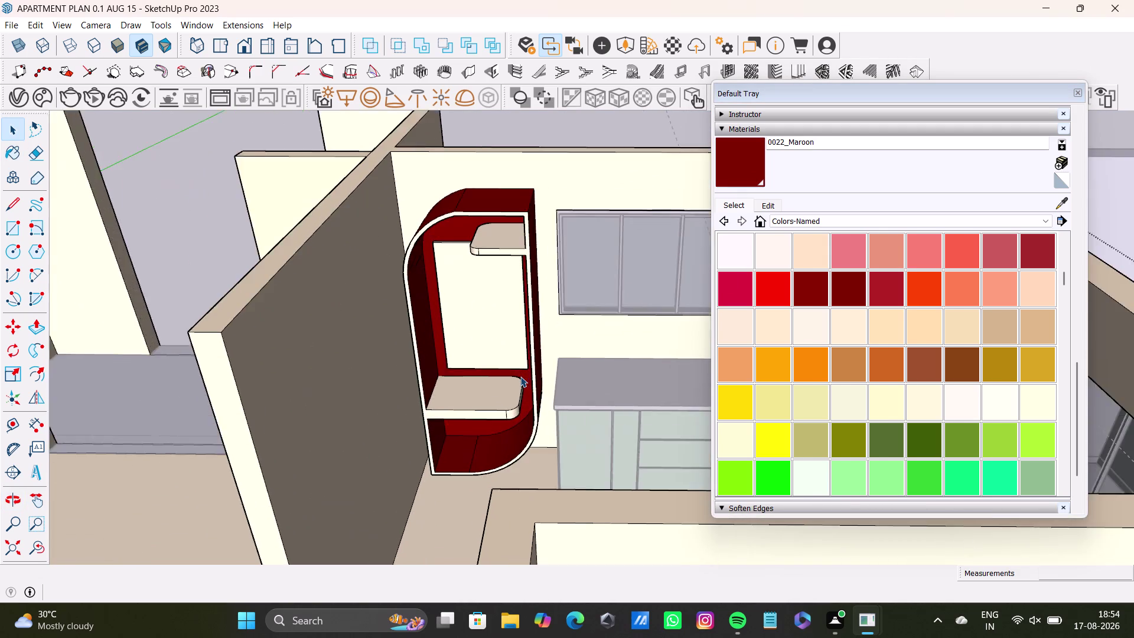
scroll(up, 3)
middle_drag(520, 376, 528, 346)
triple_click(505, 288)
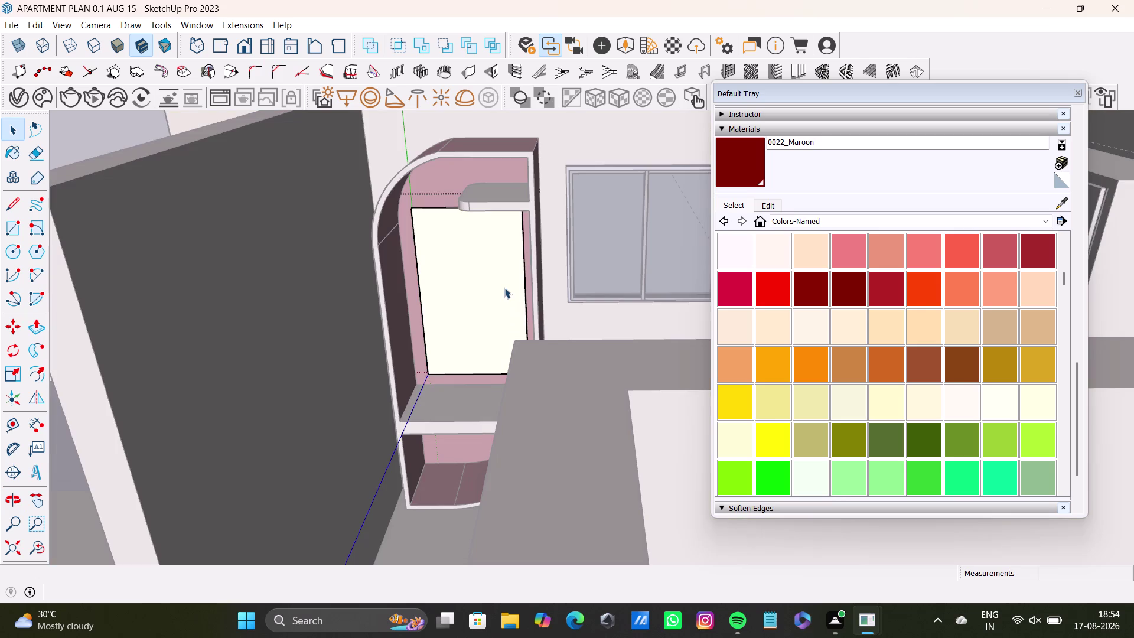
click(504, 287)
Start a File > Import and browse the Downloads folder.
click(13, 29)
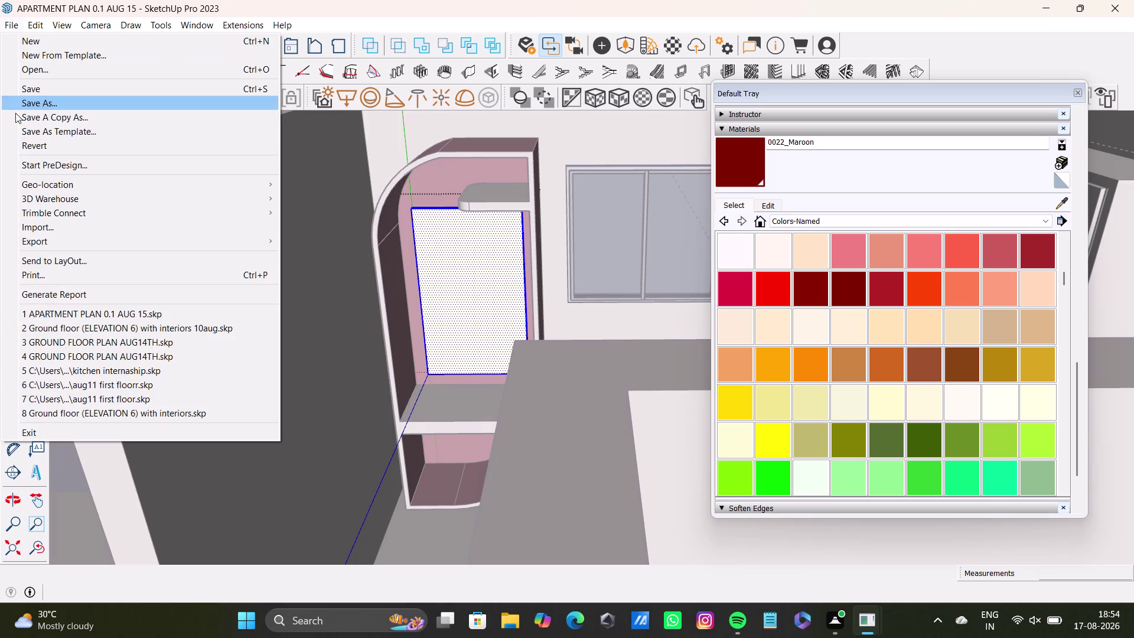
click(64, 237)
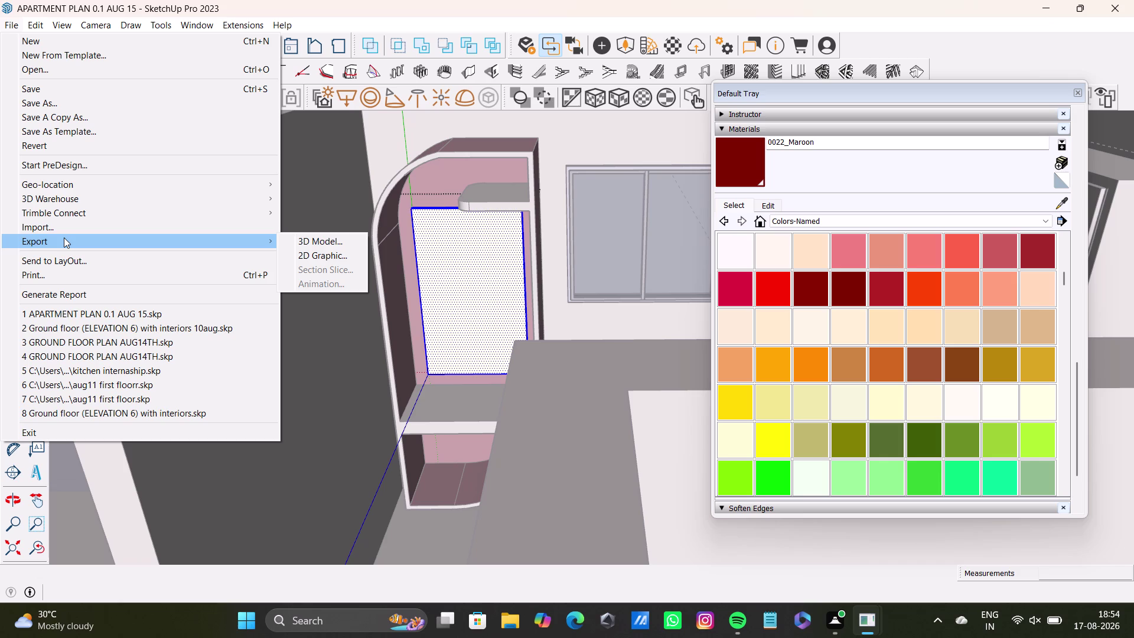
click(68, 227)
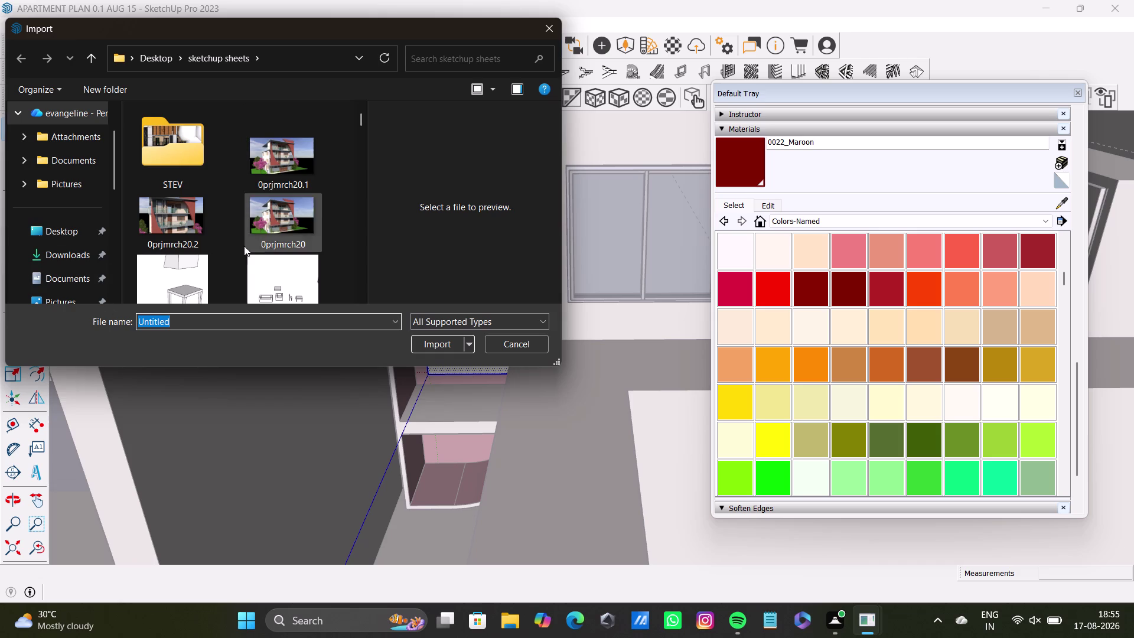
click(58, 248)
scroll(down, 3)
scroll(down, 3)
scroll(up, 3)
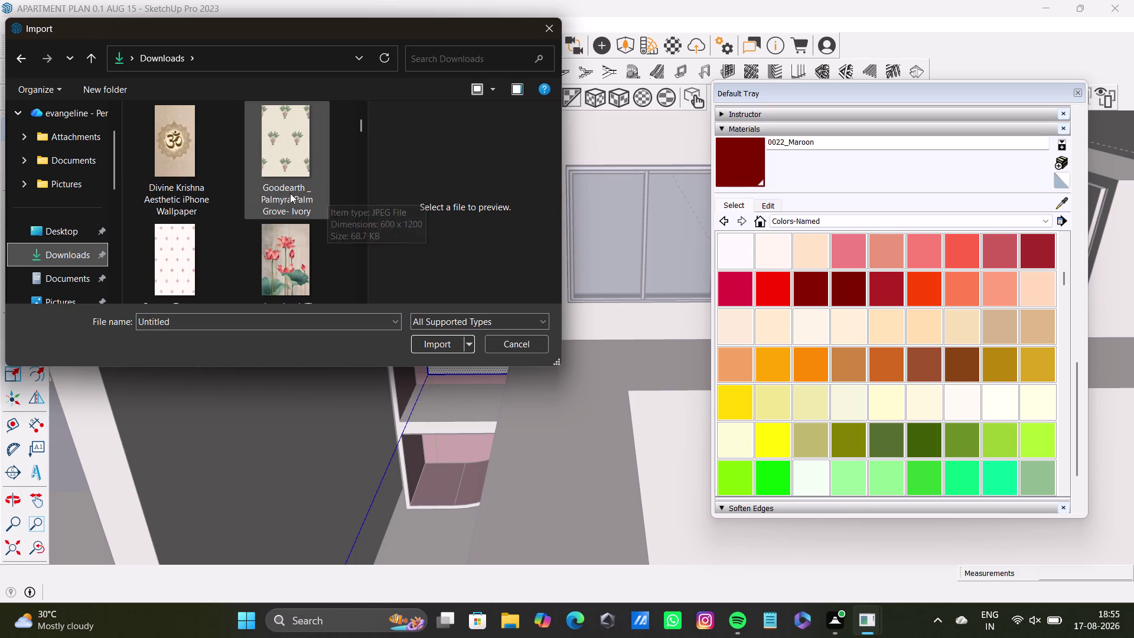
scroll(up, 3)
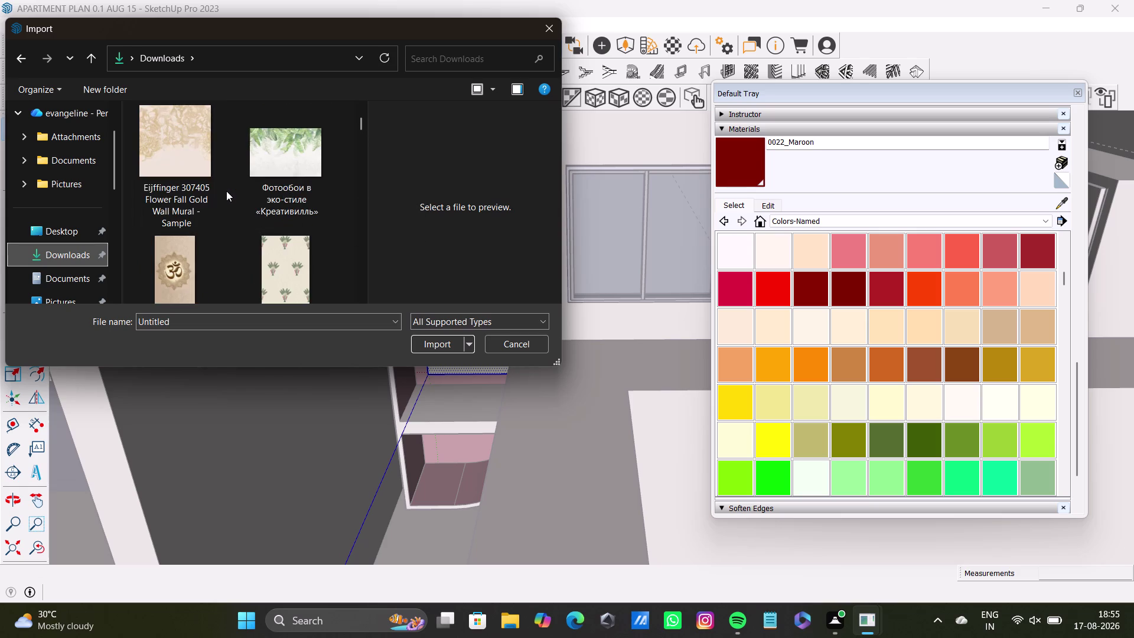
scroll(up, 3)
scroll(up, 3)
scroll(down, 3)
scroll(down, 3)
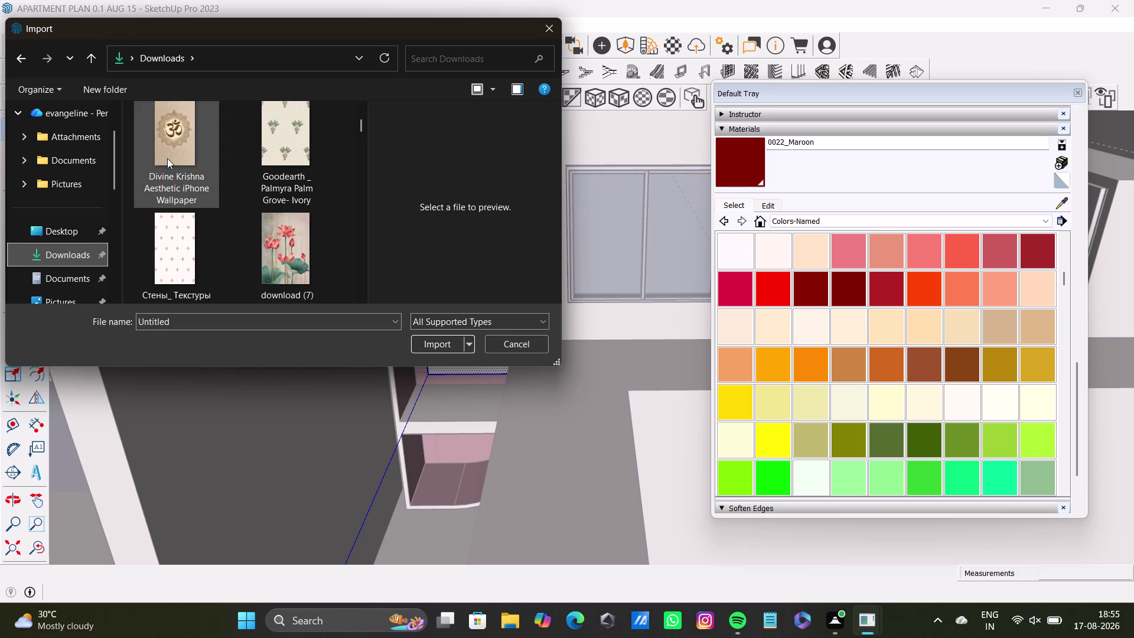
Import the Divine Krishna Aesthetic iPhone Wallpaper image onto the back panel.
click(176, 150)
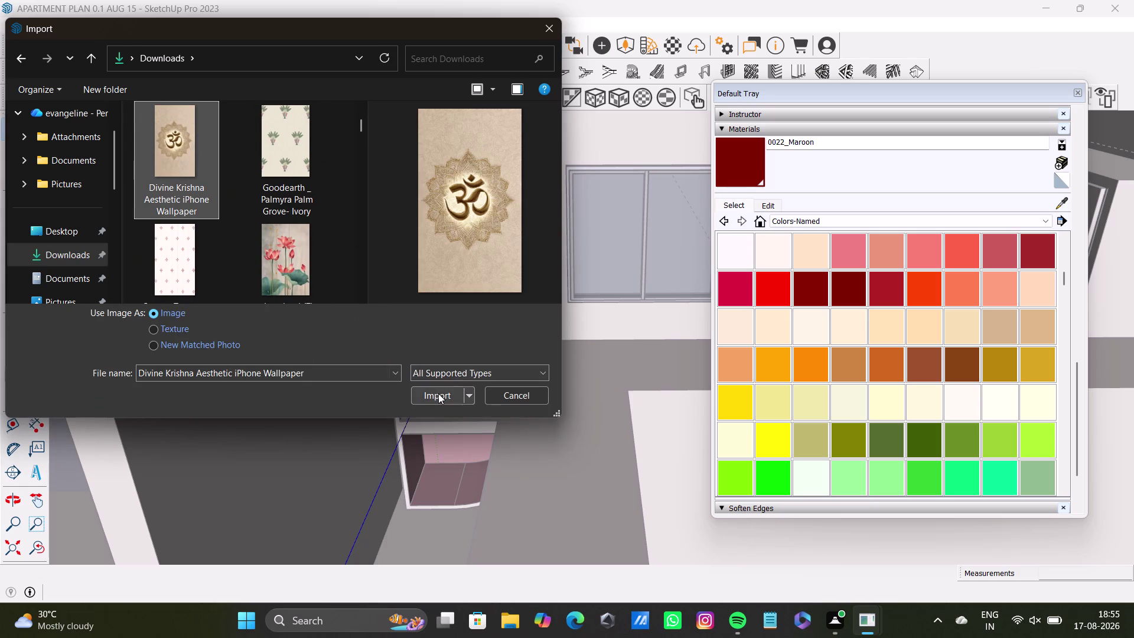
click(438, 394)
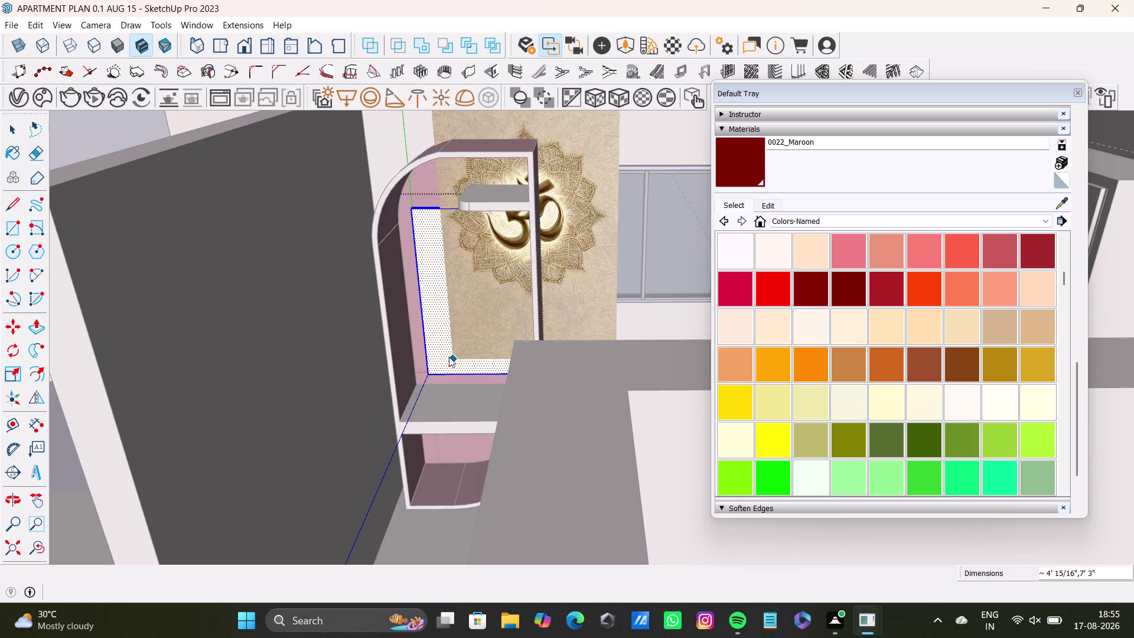
click(428, 374)
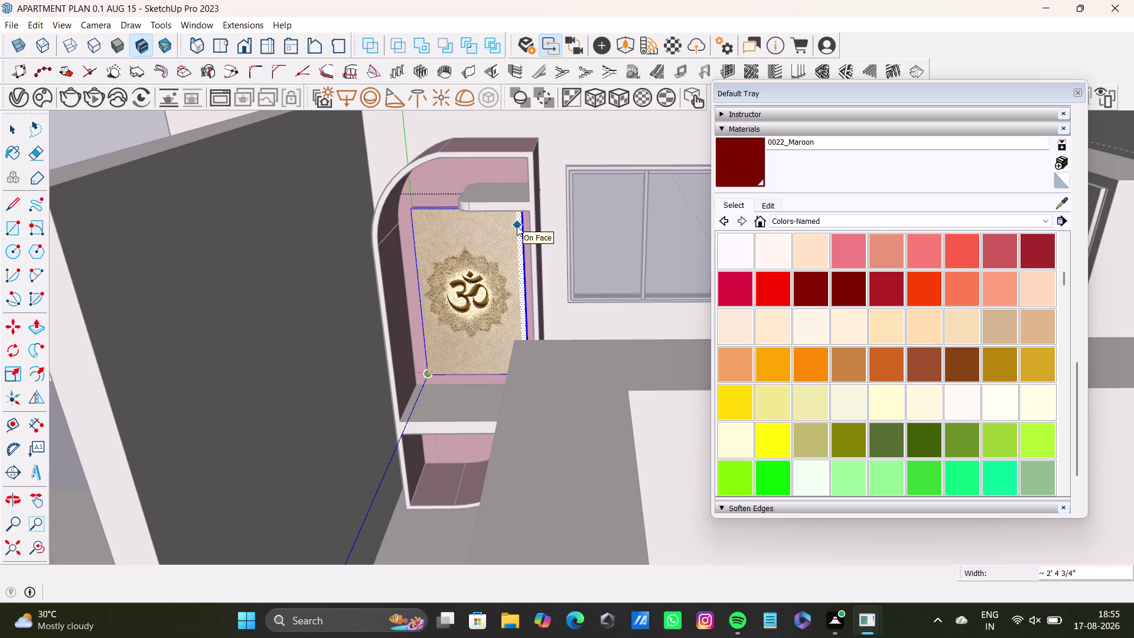
Orbit and zoom in close to the Om artwork panel in the curved unit.
middle_drag(510, 239, 520, 243)
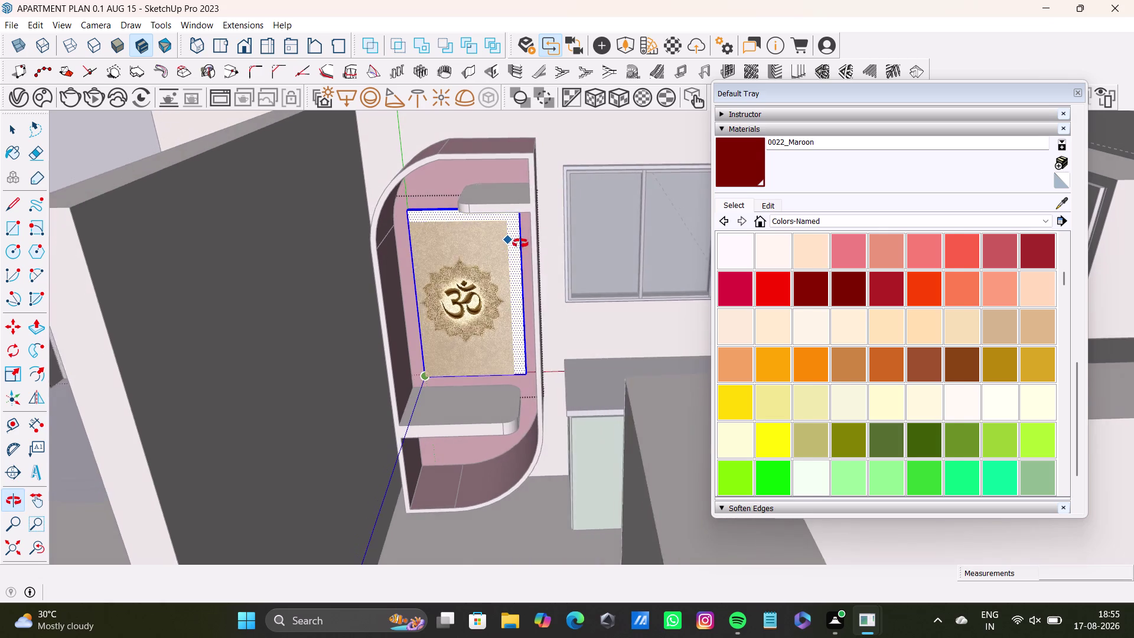
middle_drag(521, 243, 470, 288)
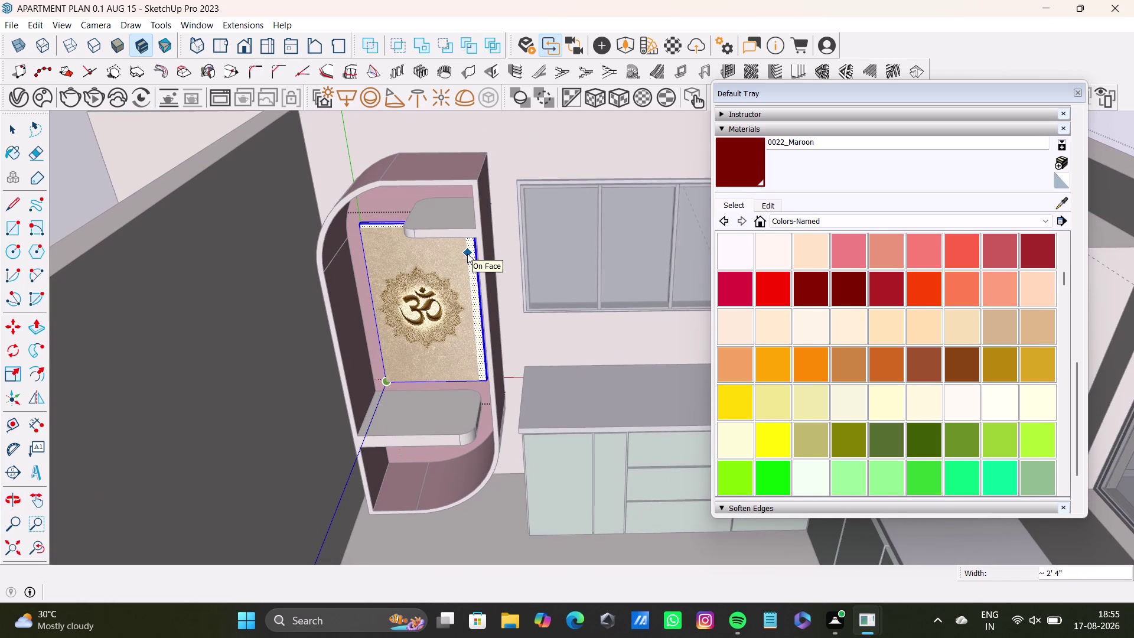
click(467, 253)
middle_drag(452, 290, 478, 278)
scroll(up, 3)
middle_drag(458, 287, 486, 252)
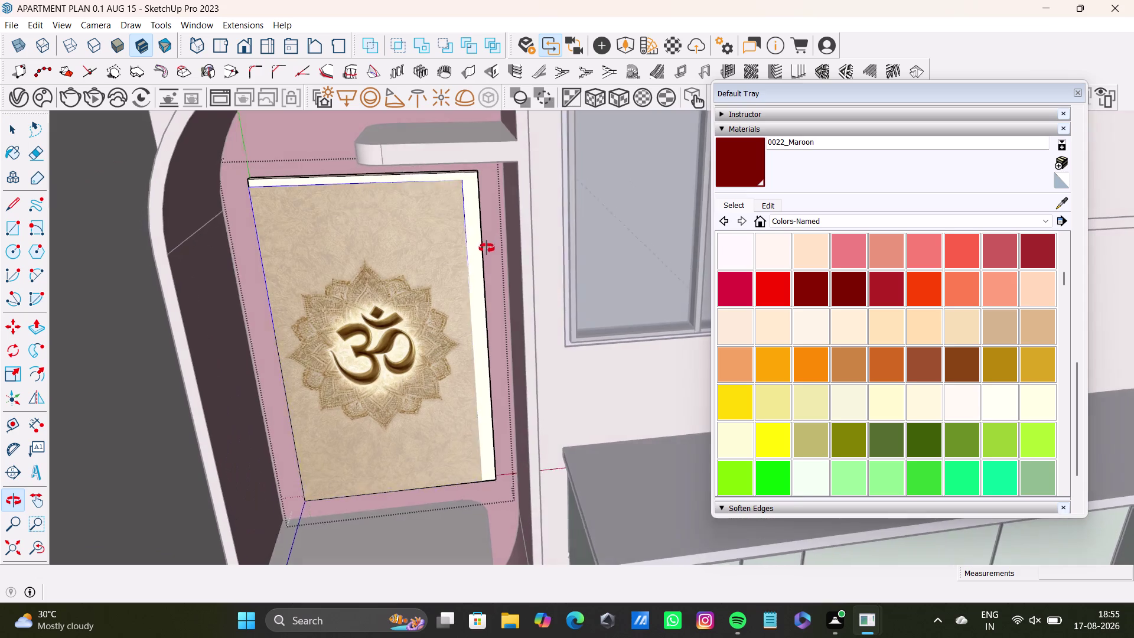
middle_drag(486, 252, 490, 234)
scroll(up, 3)
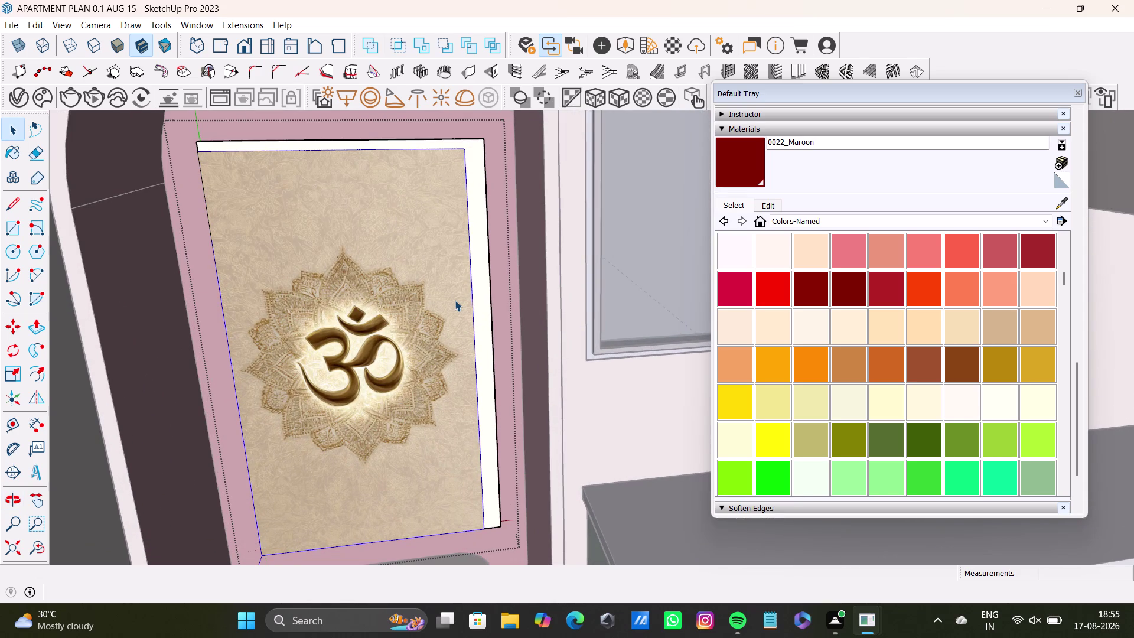
middle_drag(397, 311, 371, 395)
scroll(up, 3)
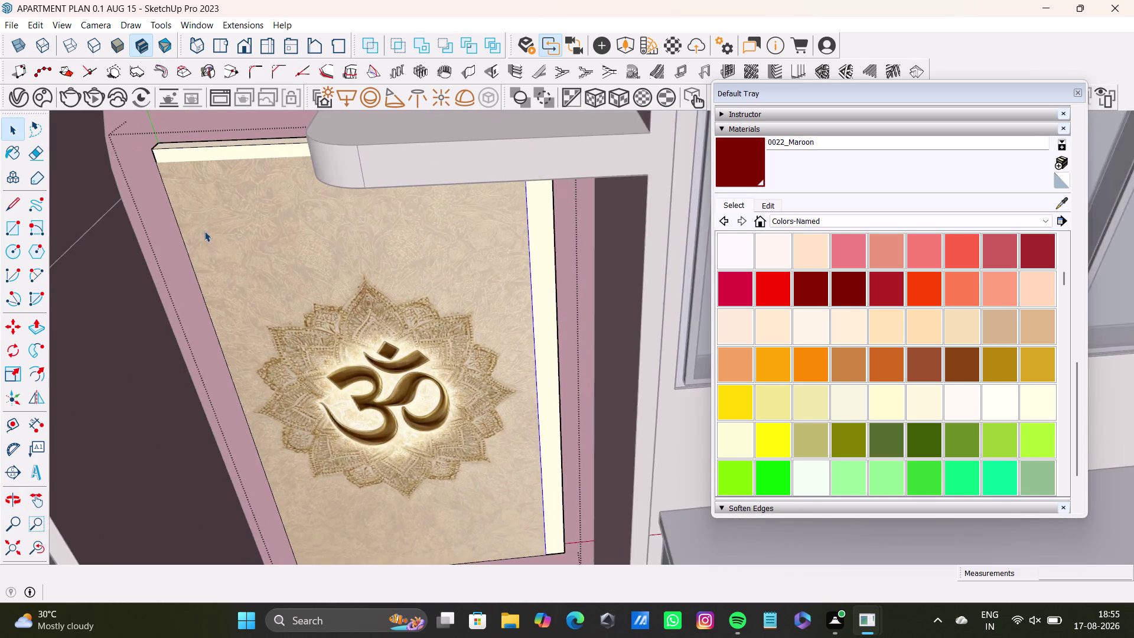
scroll(up, 3)
middle_drag(200, 206, 205, 214)
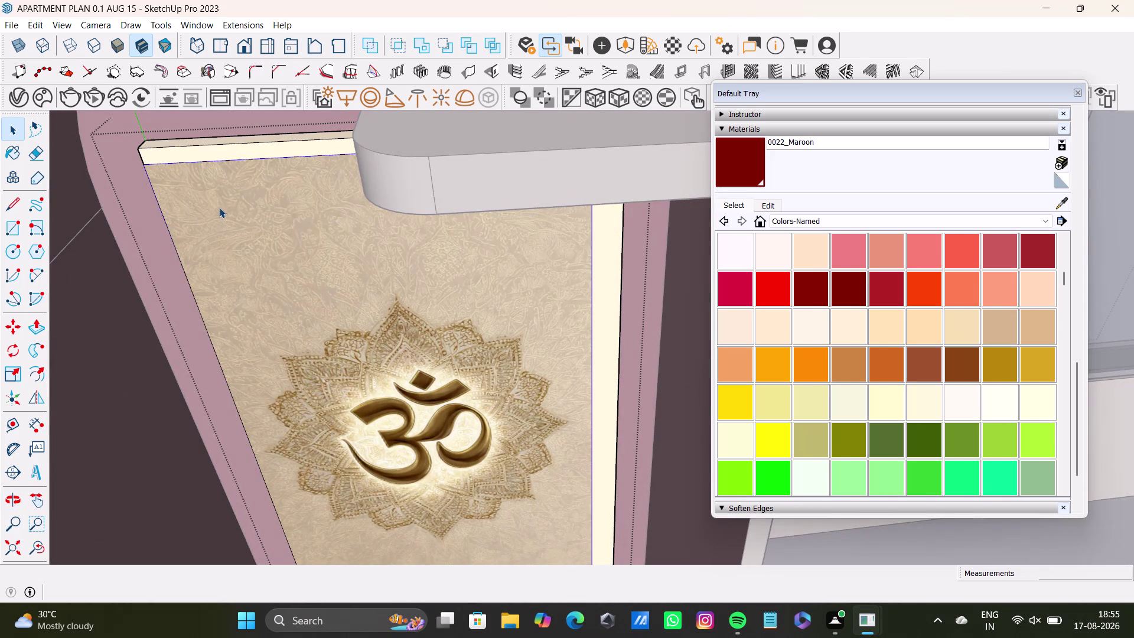
scroll(down, 3)
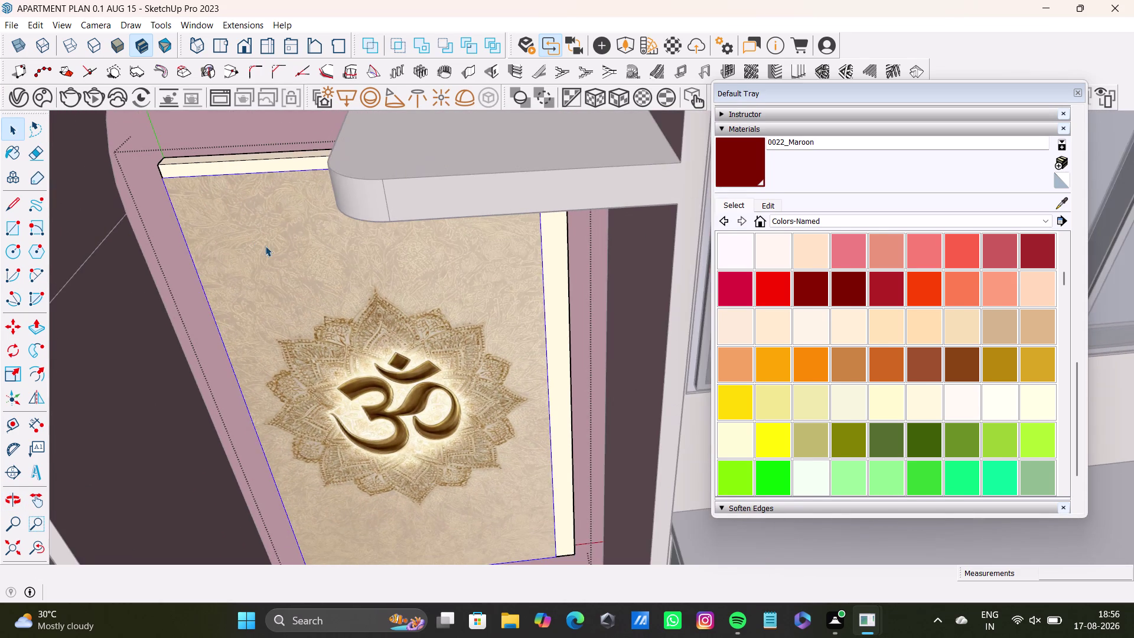
middle_drag(265, 246, 277, 204)
Scale the Om panel wider so it spans the recess width.
key(s)
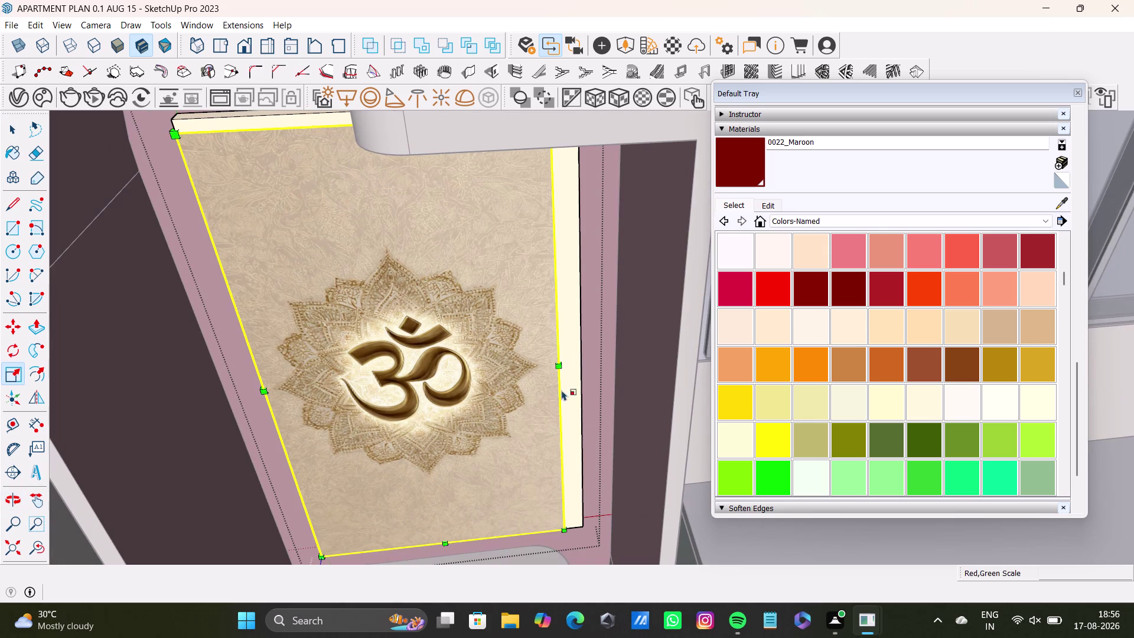
drag(563, 364, 585, 358)
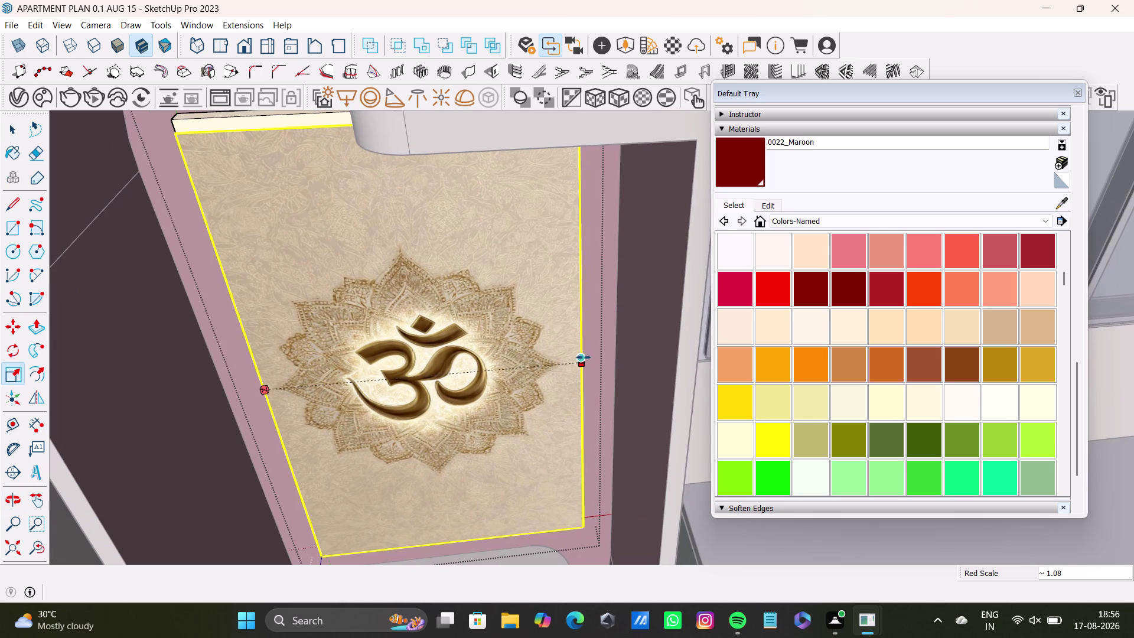
drag(584, 357, 579, 358)
scroll(down, 3)
middle_drag(448, 328, 449, 404)
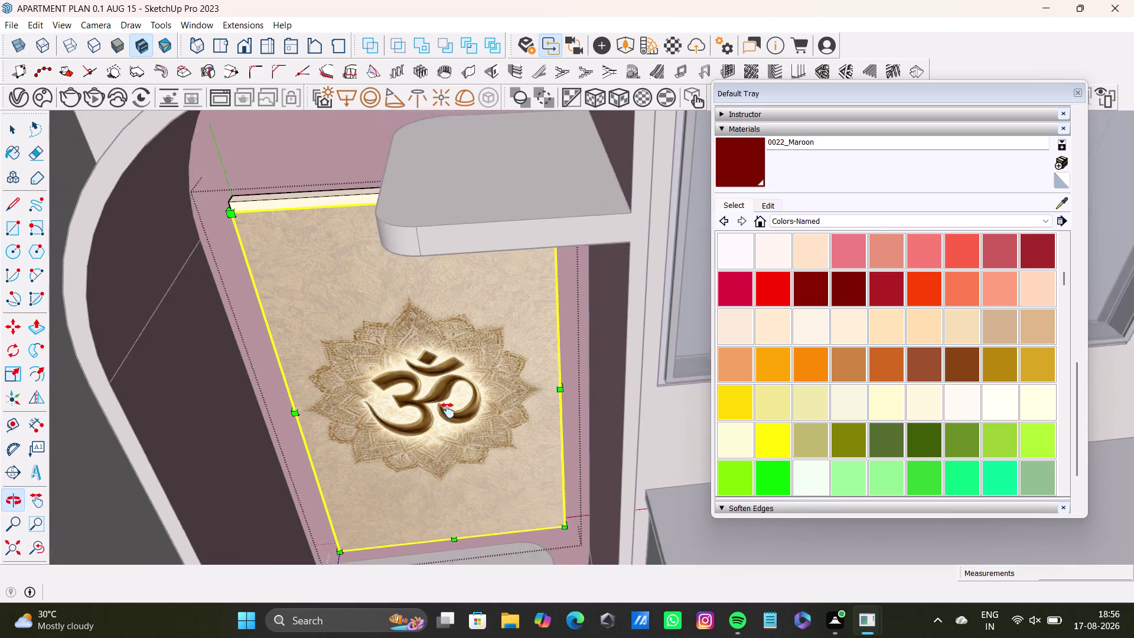
middle_drag(449, 404, 447, 412)
middle_drag(395, 380, 413, 275)
Stretch the Om panel's top and bottom to fill the recess, then review the unit.
drag(419, 160, 419, 160)
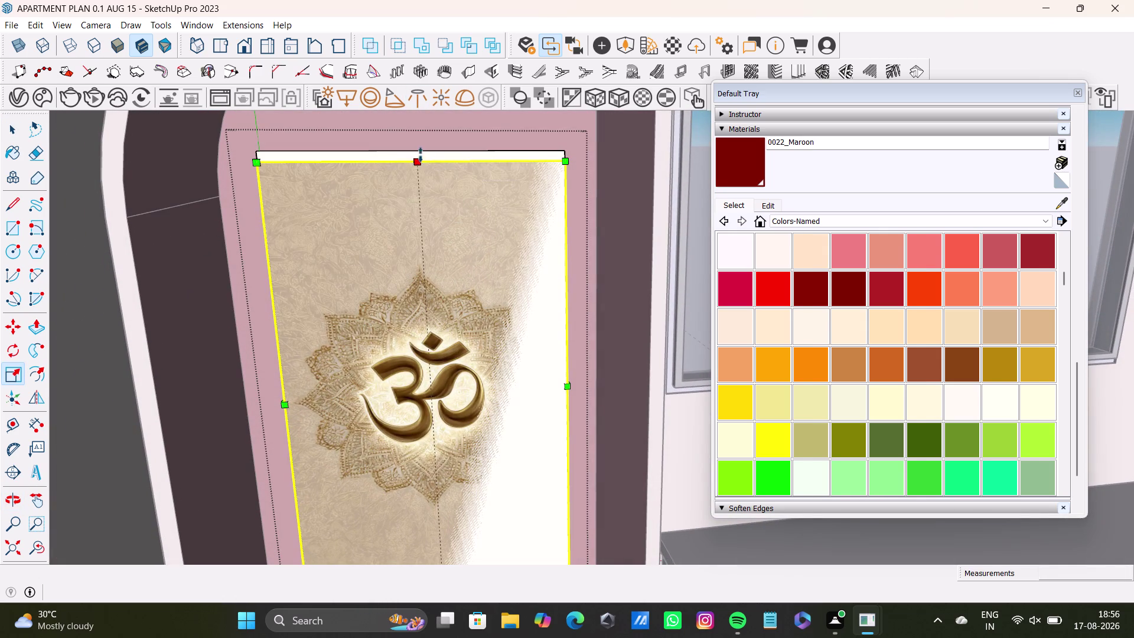
drag(419, 160, 422, 150)
scroll(down, 3)
middle_drag(488, 380, 476, 244)
middle_drag(494, 315, 495, 328)
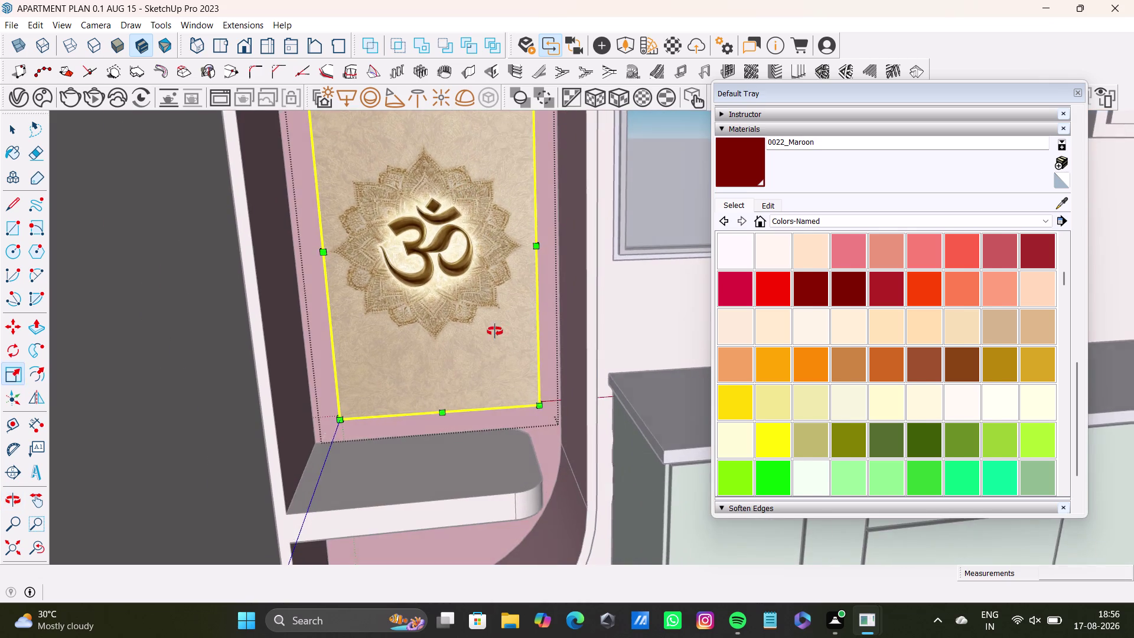
middle_drag(495, 327, 515, 319)
scroll(down, 3)
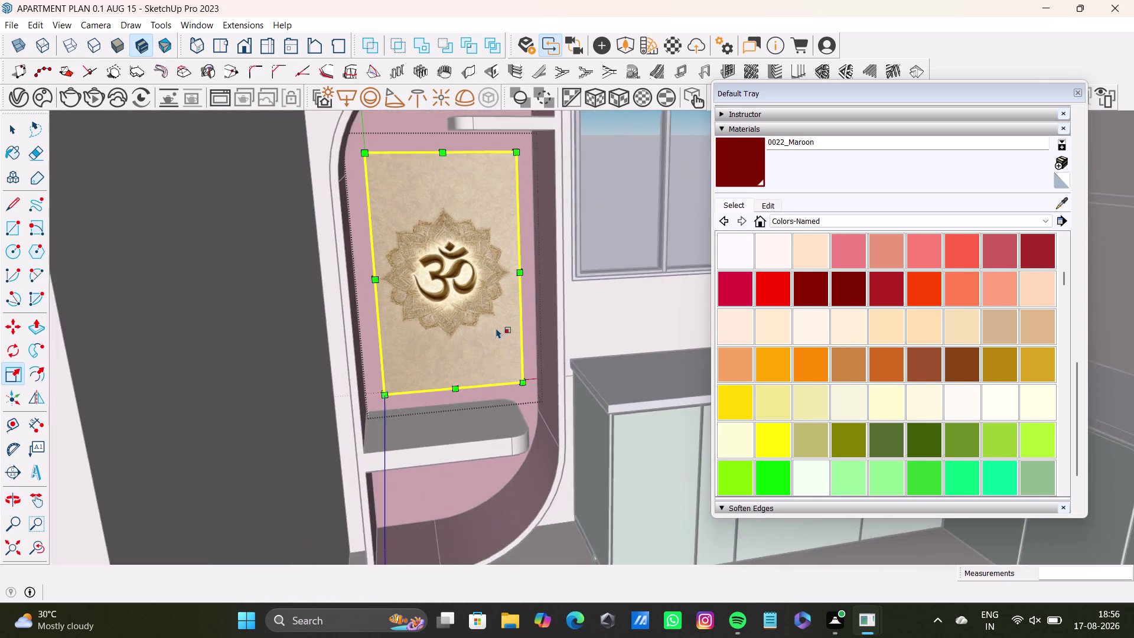
scroll(down, 3)
click(17, 552)
Clear the selection and orbit from an overhead apartment view toward the kitchen.
scroll(down, 3)
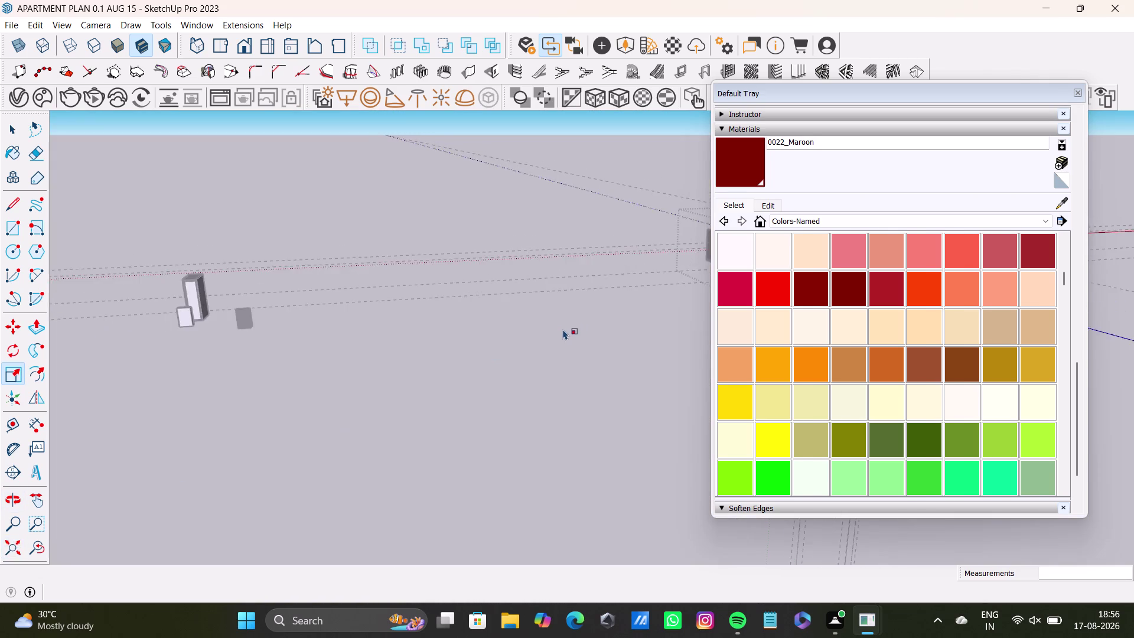
scroll(down, 3)
middle_drag(574, 311, 352, 401)
scroll(down, 3)
scroll(up, 3)
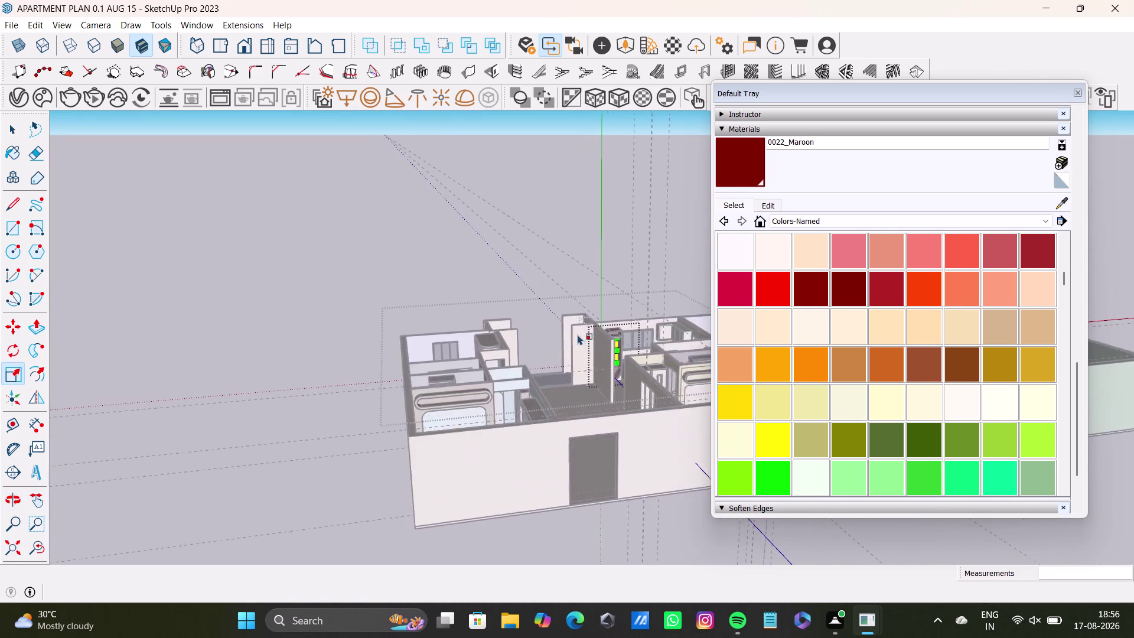
middle_drag(578, 334, 471, 492)
key(space)
click(600, 143)
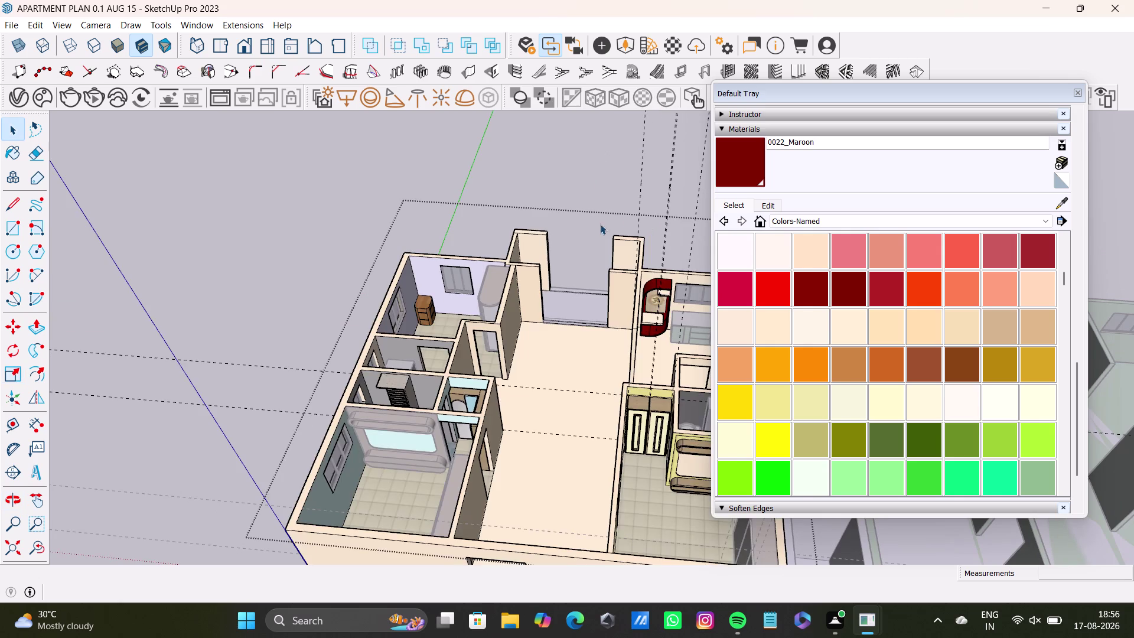
scroll(up, 3)
middle_drag(622, 296, 444, 326)
middle_drag(476, 336, 647, 372)
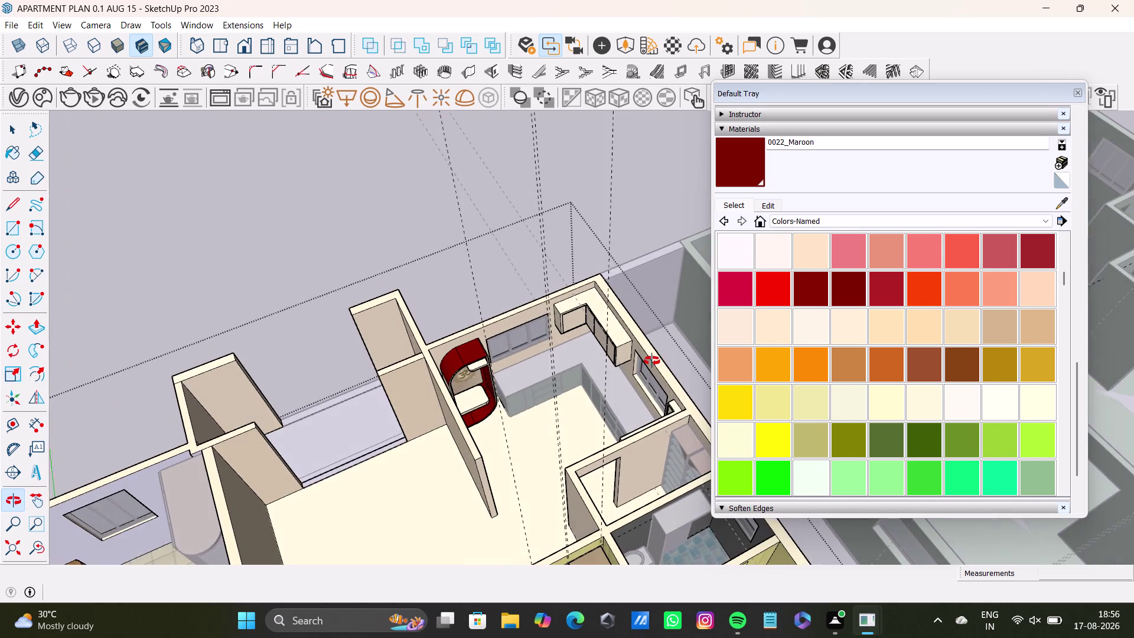
middle_drag(646, 372, 652, 361)
Show the model's textures again and zoom to the overhead kitchen cabinets.
key(space)
click(564, 240)
click(549, 249)
click(549, 253)
click(599, 183)
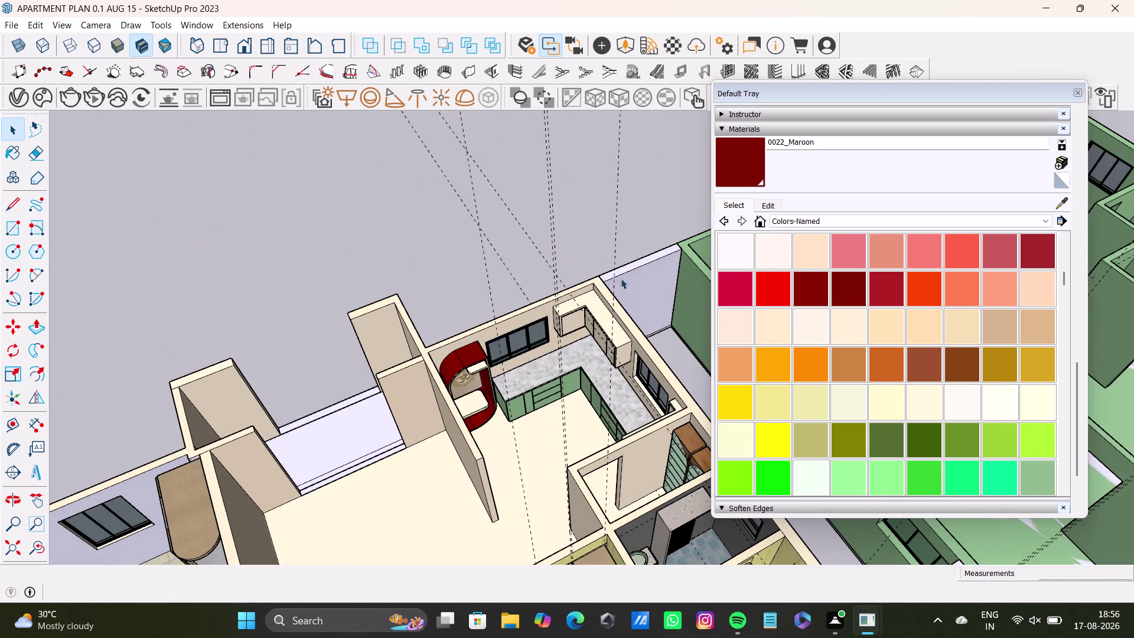
scroll(up, 3)
middle_drag(596, 353, 545, 301)
middle_drag(528, 339, 600, 325)
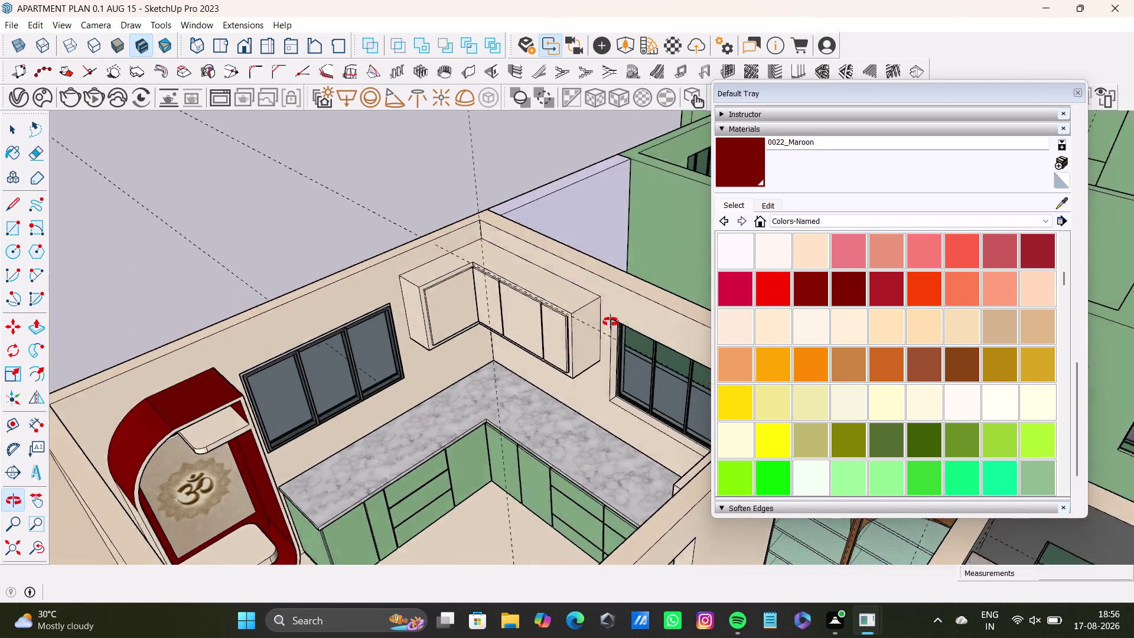
middle_drag(600, 326, 630, 317)
scroll(up, 3)
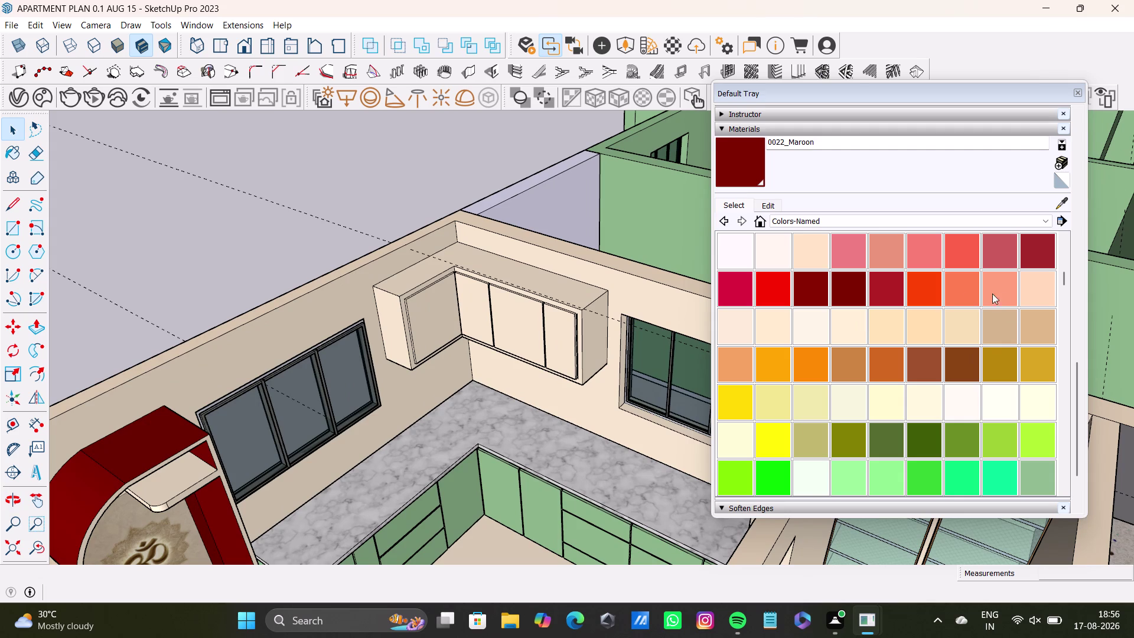
scroll(down, 3)
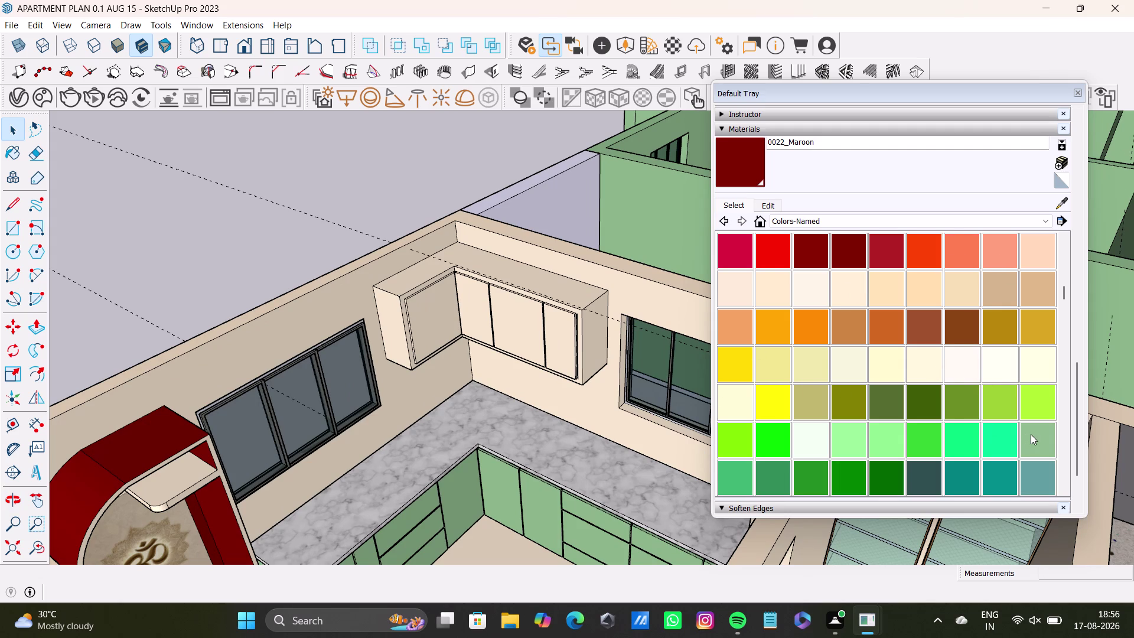
Try the DarkSeaGreen and MediumAquamarine colours in the Materials panel.
click(1031, 434)
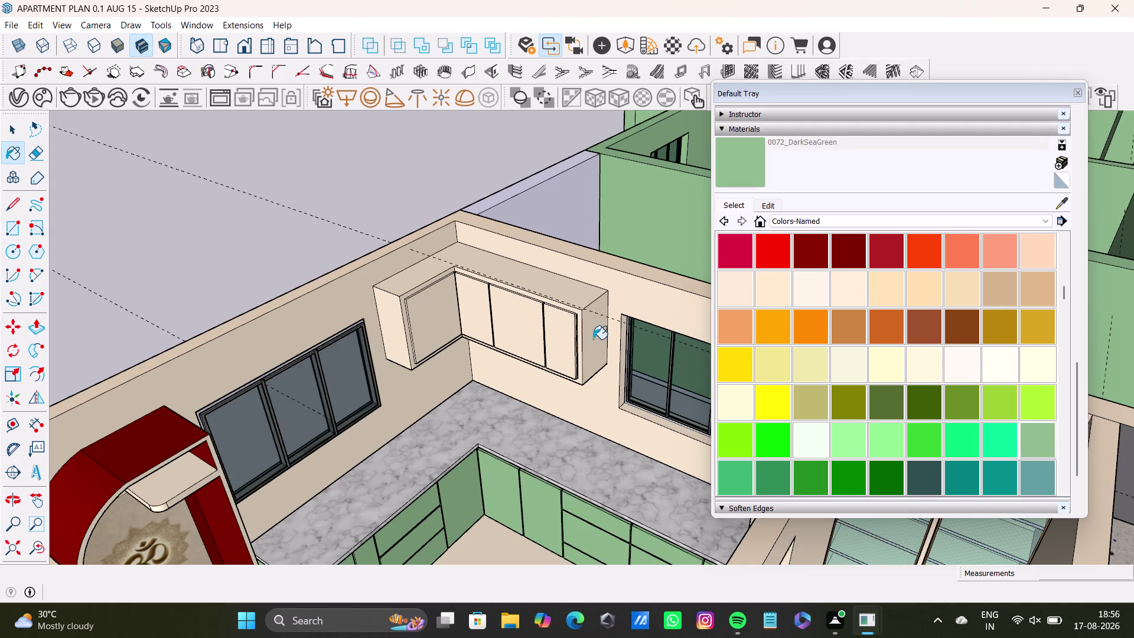
click(1034, 439)
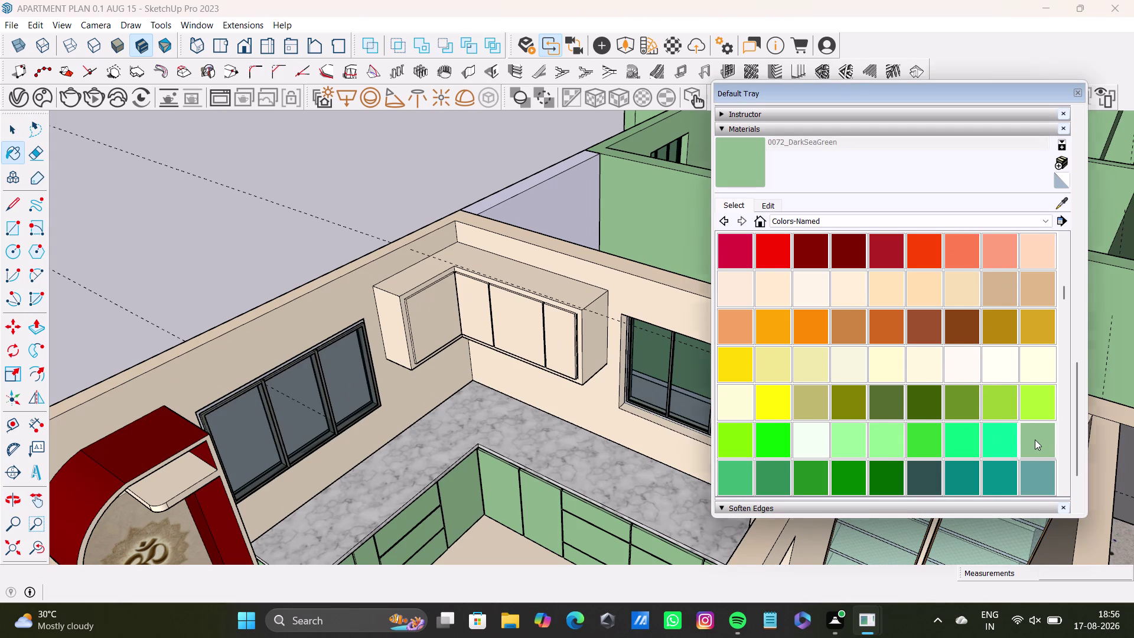
scroll(down, 3)
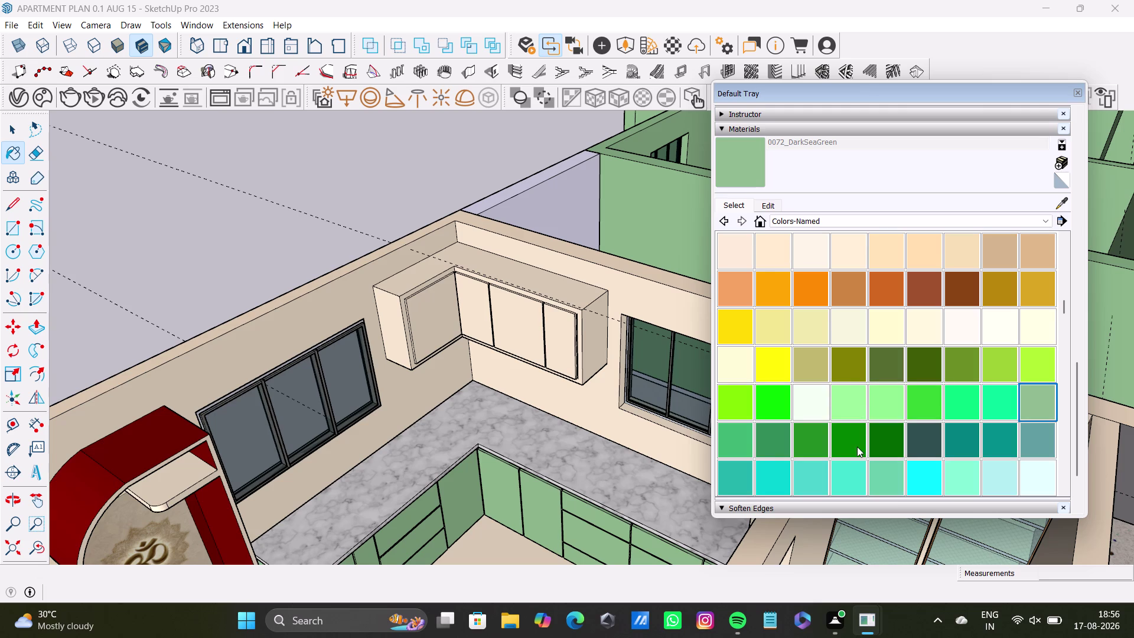
scroll(down, 3)
click(886, 427)
scroll(up, 3)
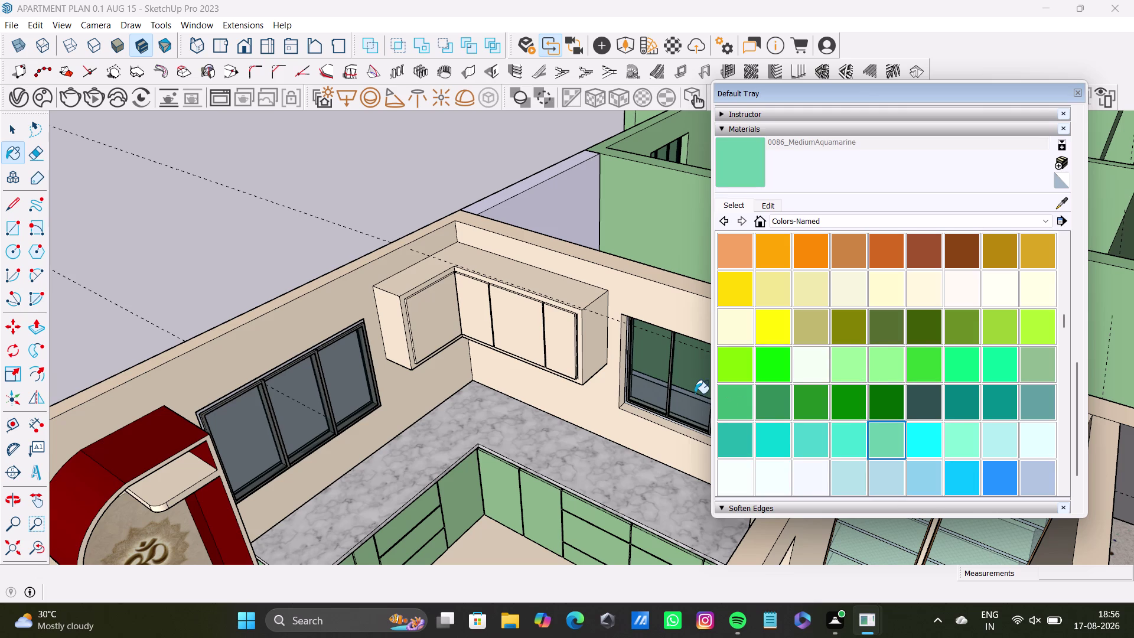
scroll(up, 3)
Enter the overhead cabinet group and select its top surface and end face.
key(space)
click(533, 252)
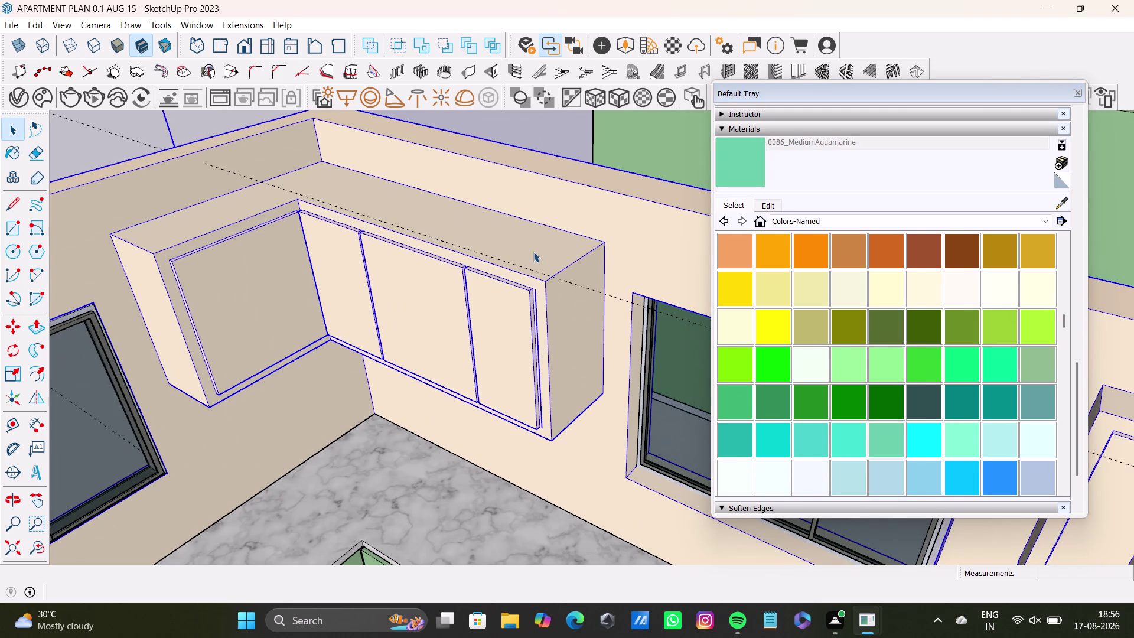
double_click(533, 251)
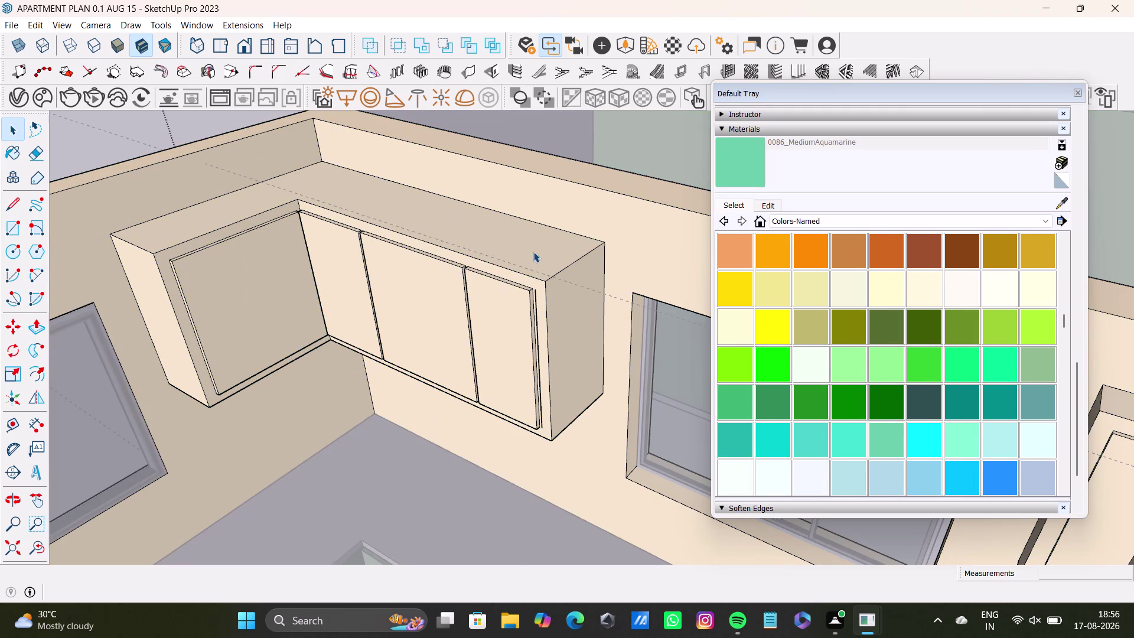
click(533, 251)
click(566, 287)
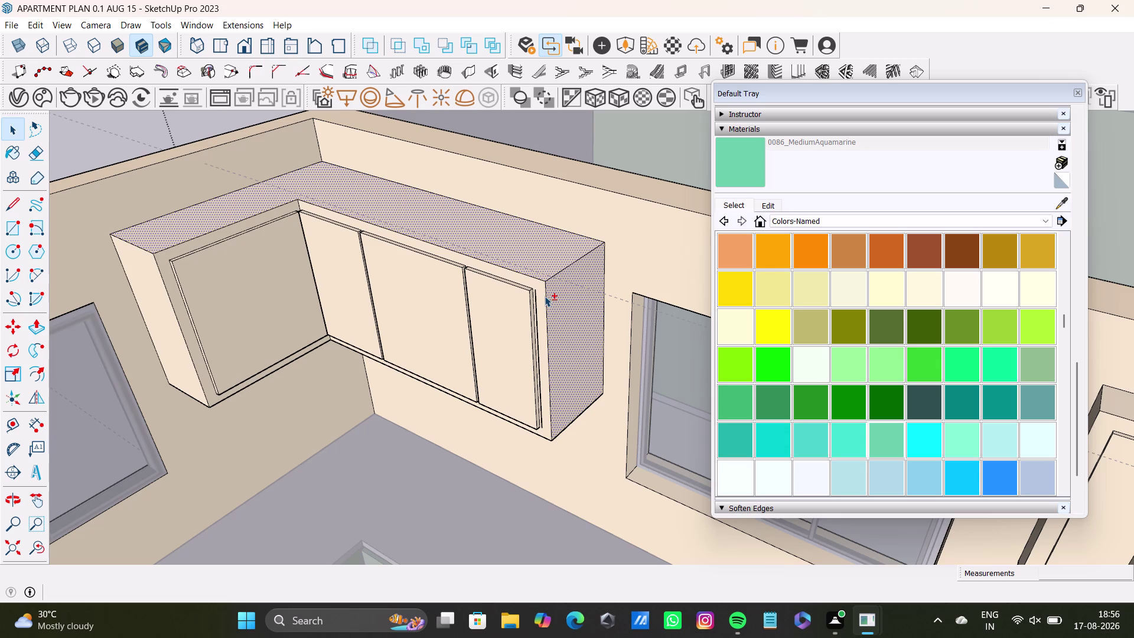
click(544, 296)
Inspect the cabinet and its corner shutter, clicking faces along the cabinet top.
scroll(up, 3)
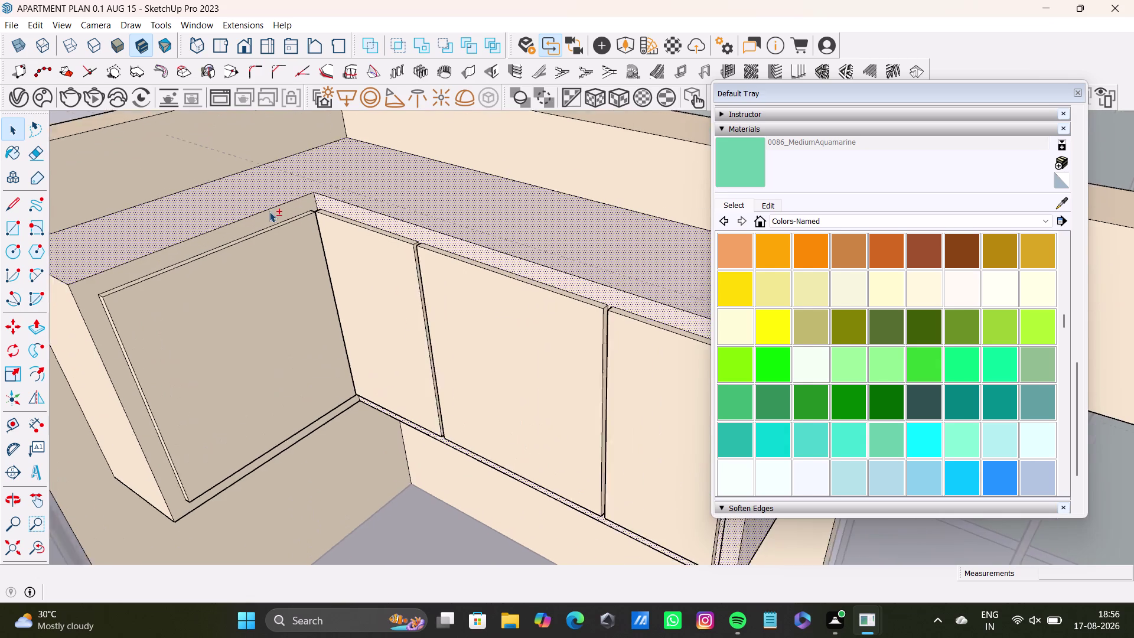
scroll(up, 3)
click(285, 213)
scroll(down, 3)
middle_drag(284, 214, 390, 183)
scroll(up, 3)
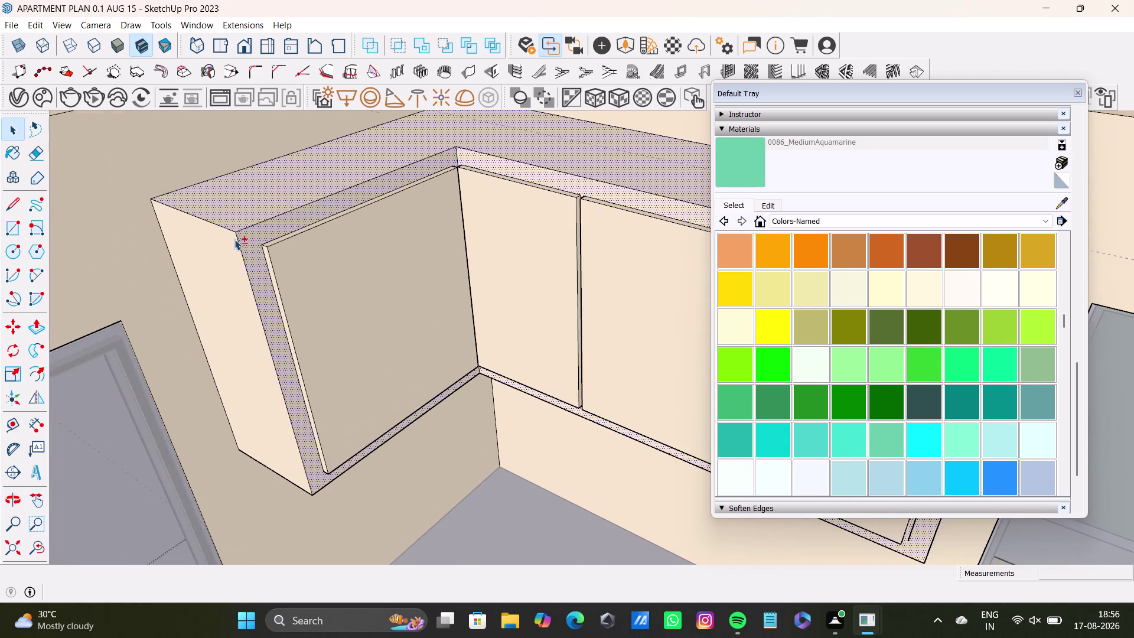
click(209, 239)
scroll(up, 3)
middle_drag(271, 241, 280, 291)
click(309, 283)
click(263, 324)
scroll(down, 3)
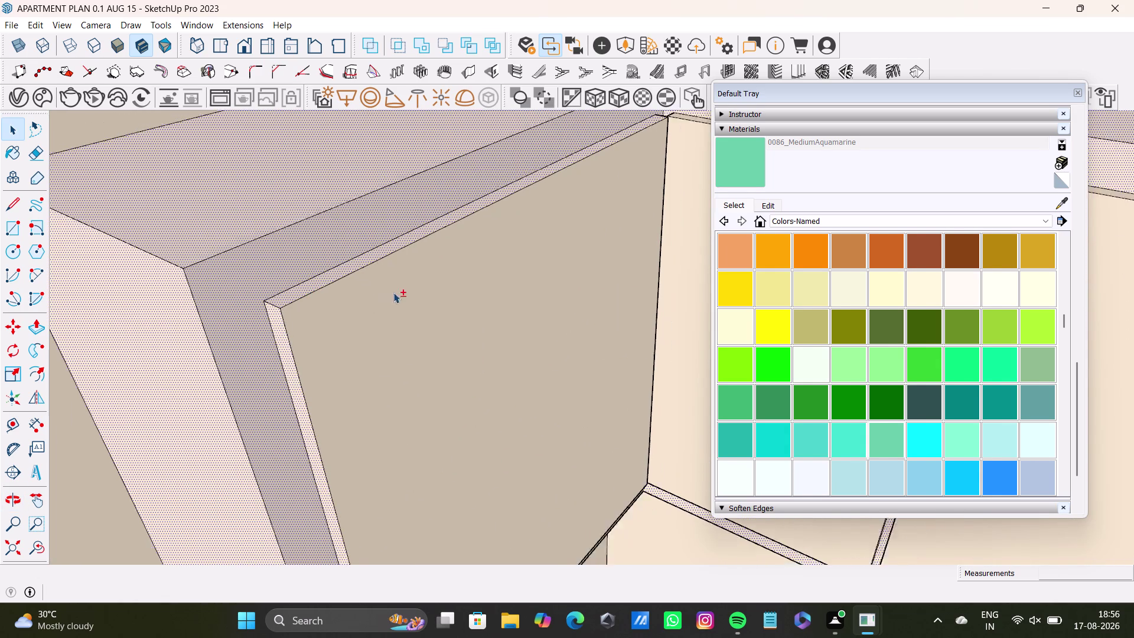
scroll(down, 3)
middle_drag(475, 293, 158, 341)
Select the top edges of the corner shutter and the next shutter.
scroll(up, 3)
middle_drag(417, 217, 398, 305)
click(429, 274)
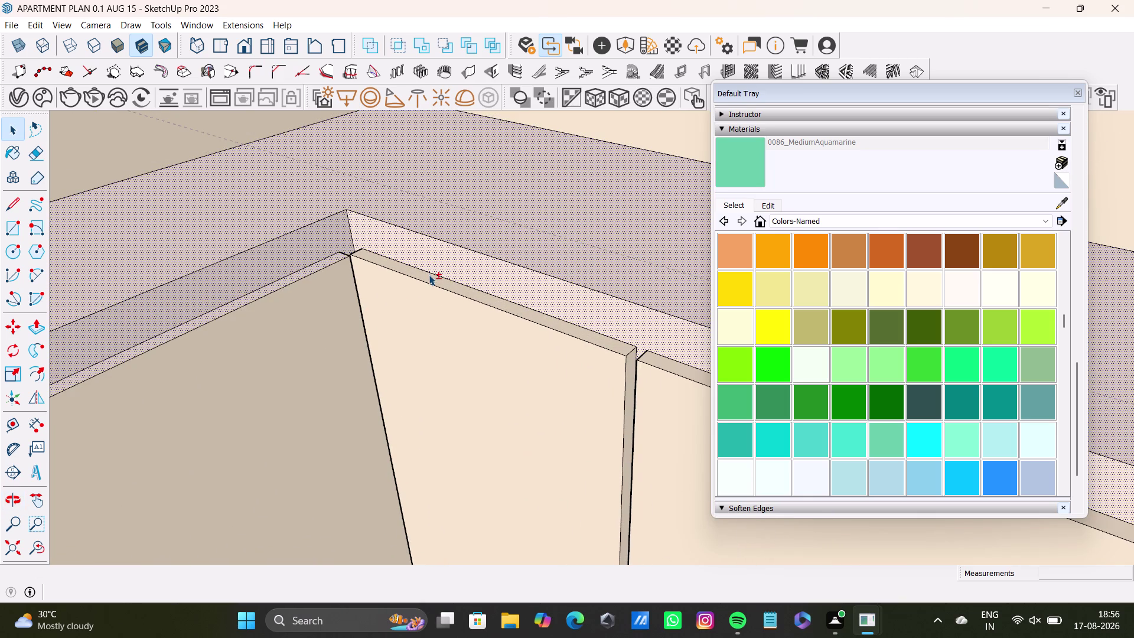
click(434, 278)
scroll(down, 3)
middle_drag(479, 289, 260, 191)
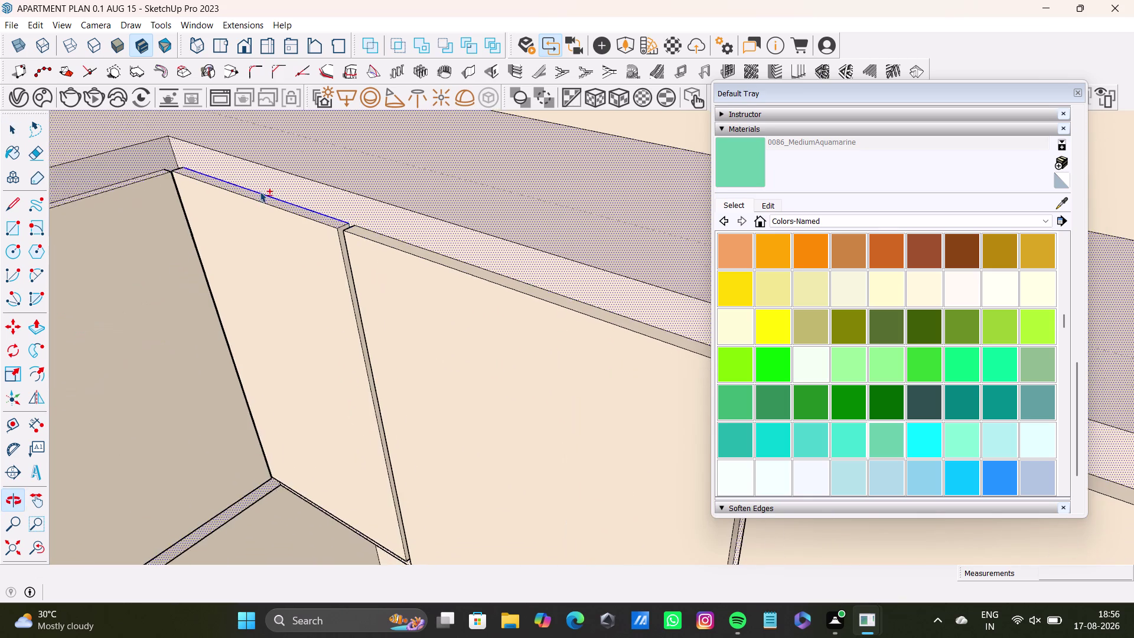
scroll(up, 3)
click(379, 246)
click(376, 239)
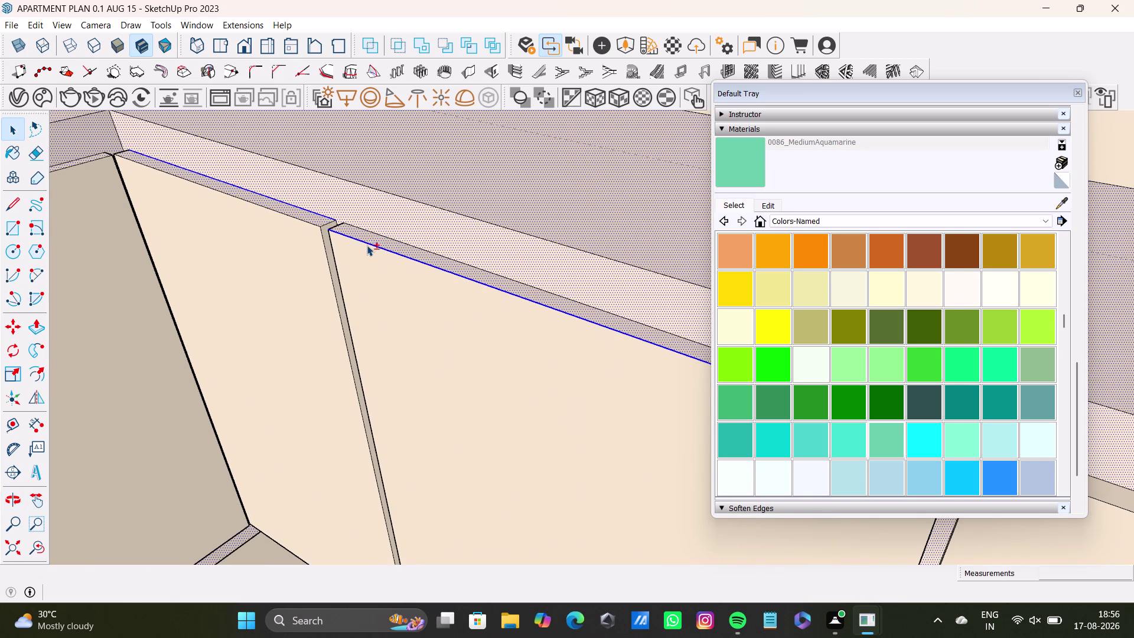
scroll(up, 3)
click(319, 226)
scroll(down, 3)
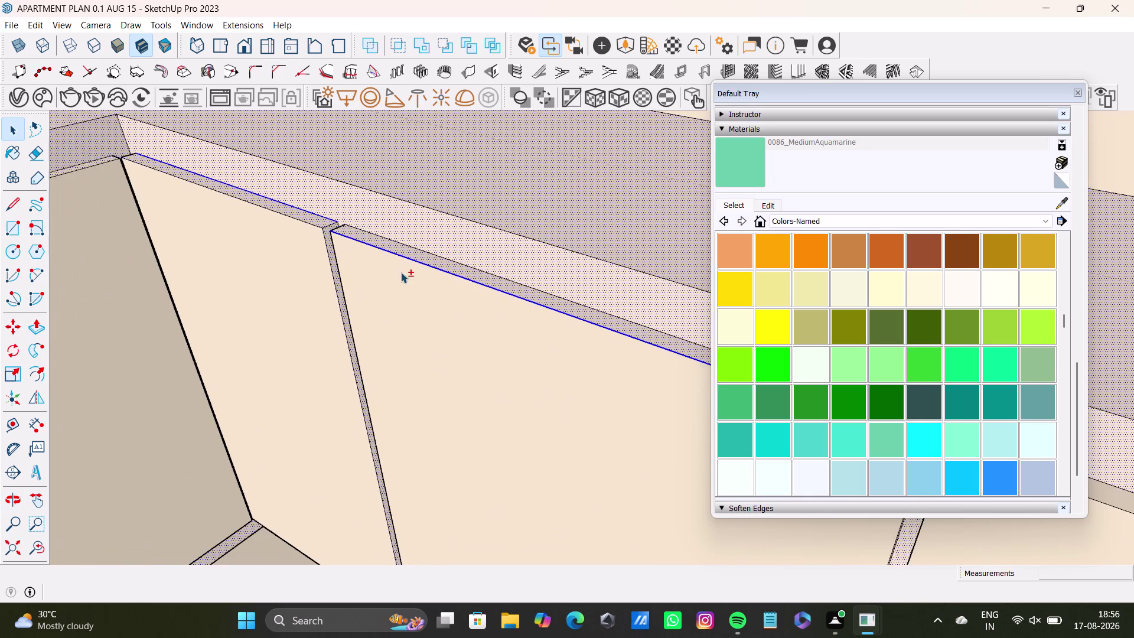
scroll(down, 3)
Add the third and remaining shutter top edges to the selection.
middle_drag(479, 310, 251, 193)
scroll(up, 3)
click(440, 227)
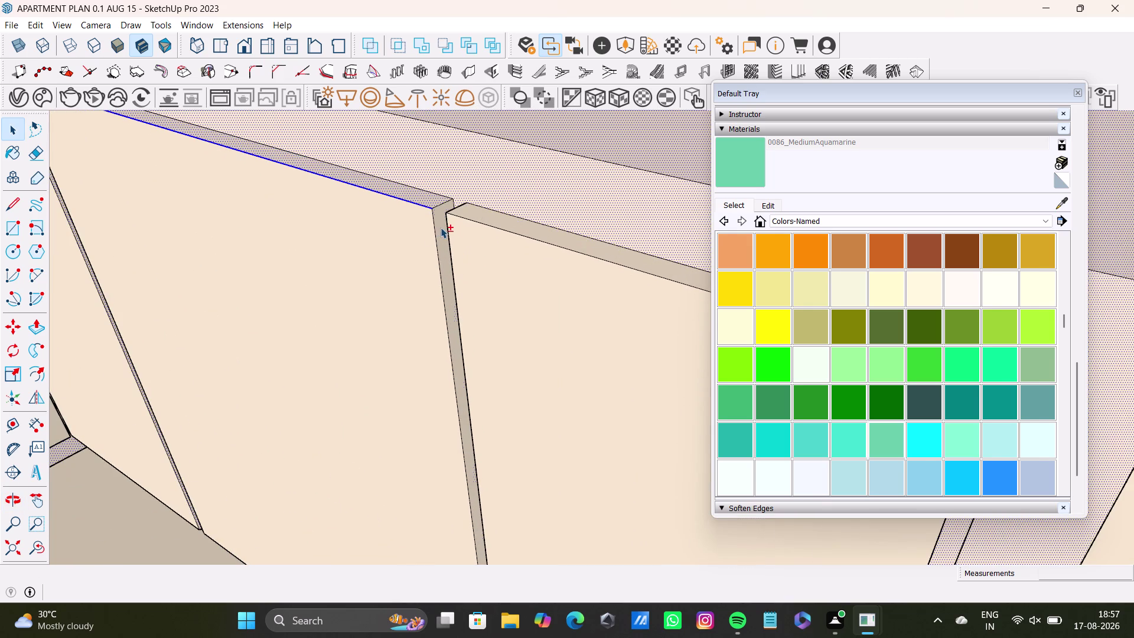
click(459, 213)
click(510, 226)
scroll(down, 3)
middle_drag(524, 270, 452, 286)
scroll(up, 3)
click(678, 340)
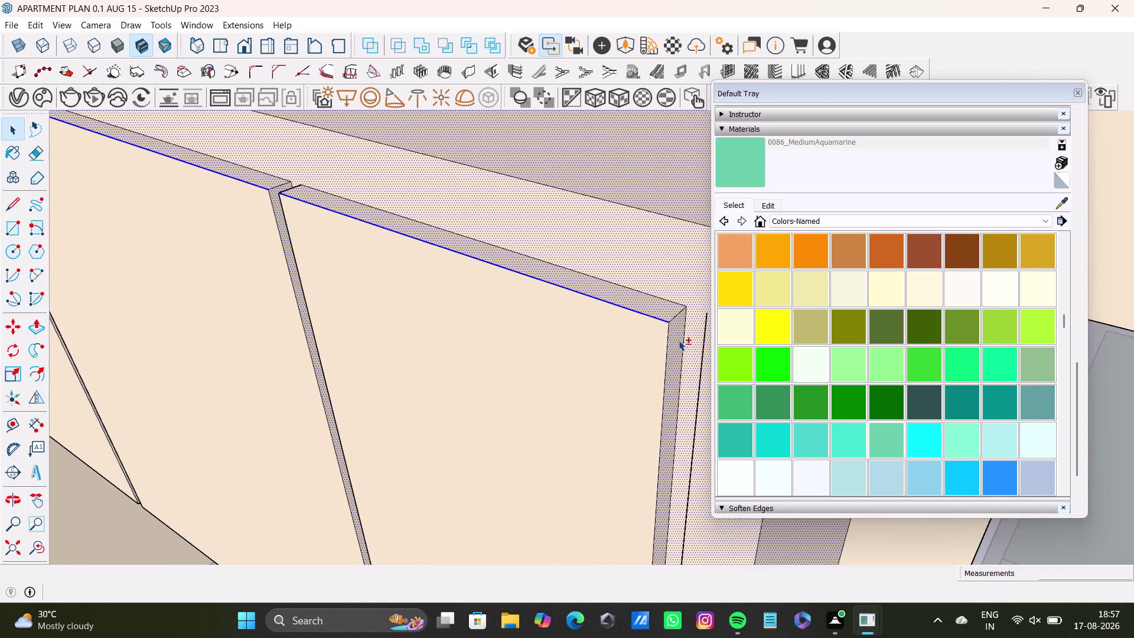
Orbit back around the cabinet front to view the whole cabinet and corner shutter.
scroll(down, 3)
middle_drag(353, 284, 596, 258)
scroll(down, 3)
middle_drag(288, 230, 480, 244)
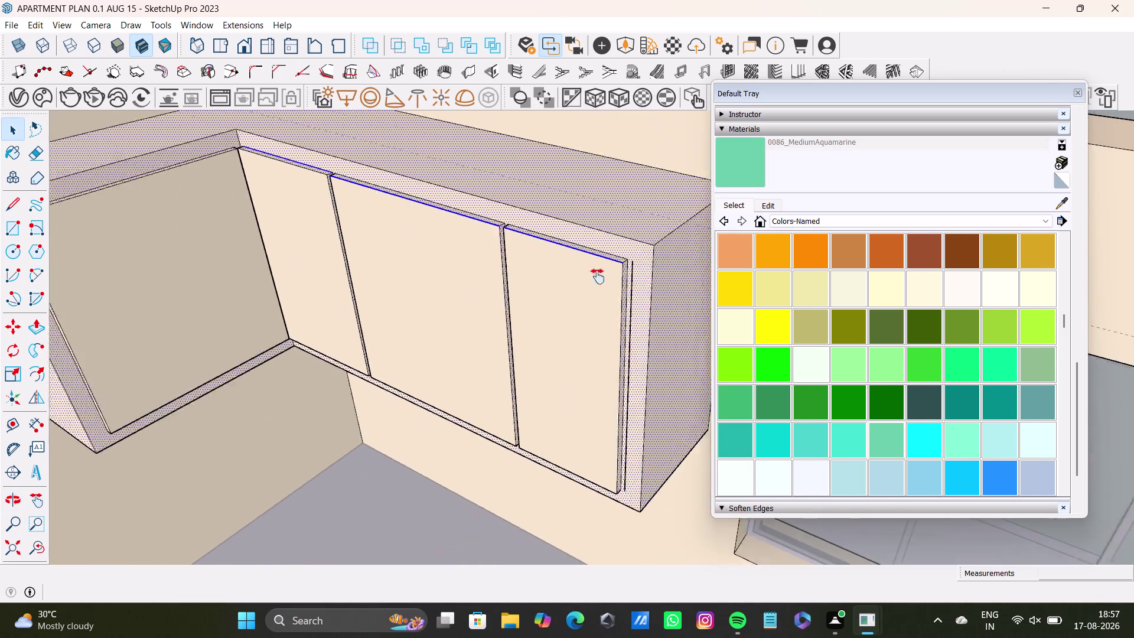
middle_drag(480, 244, 611, 281)
scroll(up, 3)
middle_drag(500, 280, 456, 346)
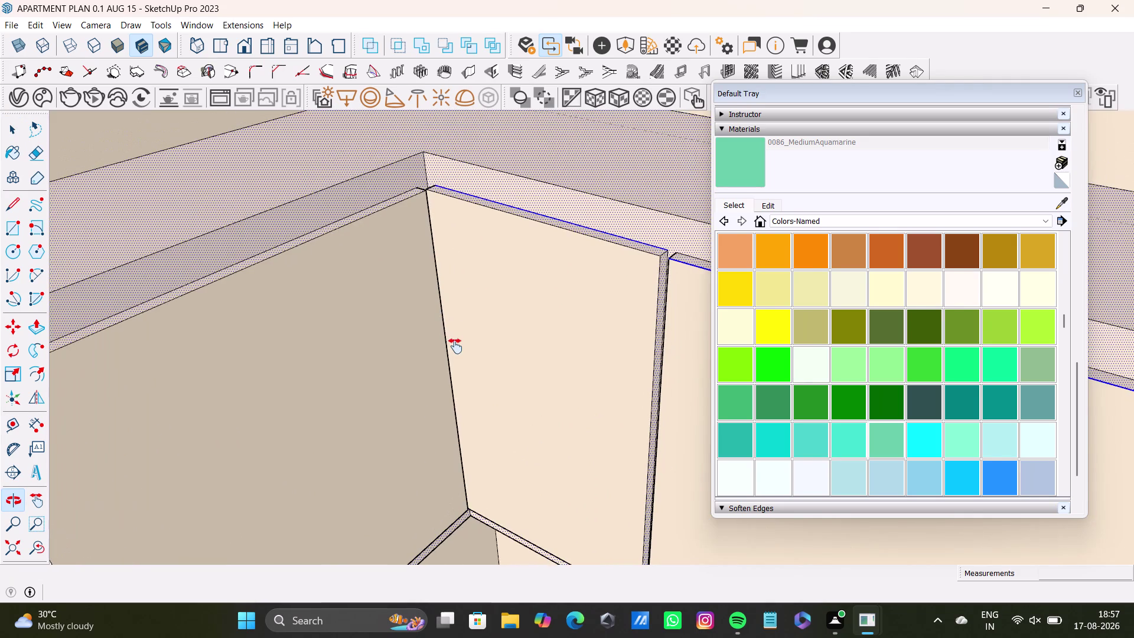
middle_drag(455, 346, 421, 353)
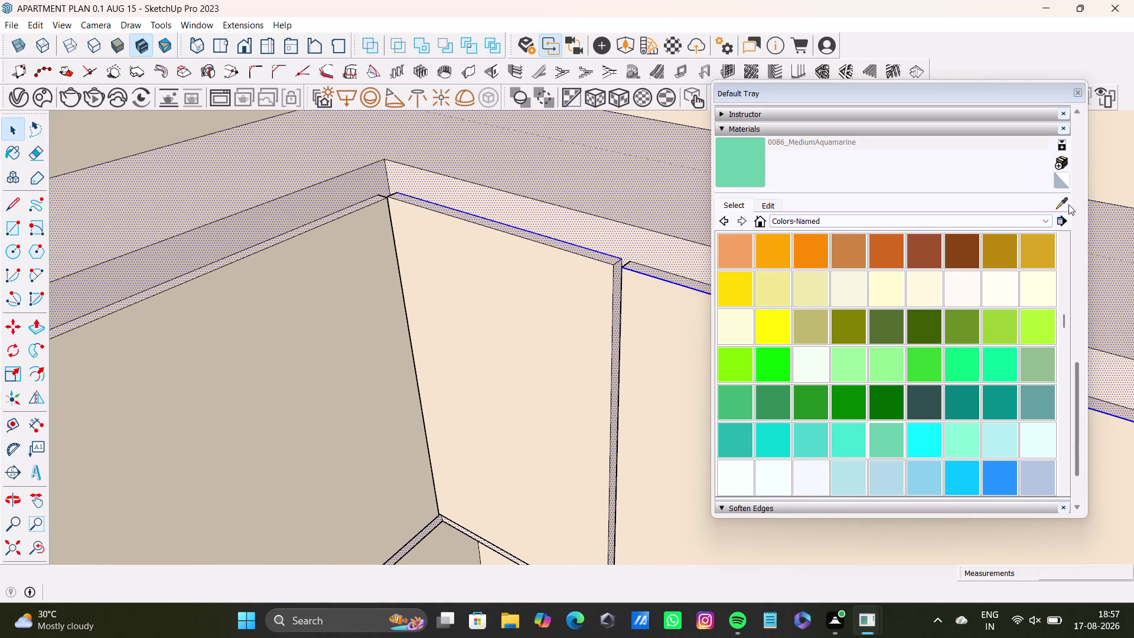
Sample the Wood Floor material from the apartment floor with the eyedropper.
click(1068, 205)
scroll(down, 3)
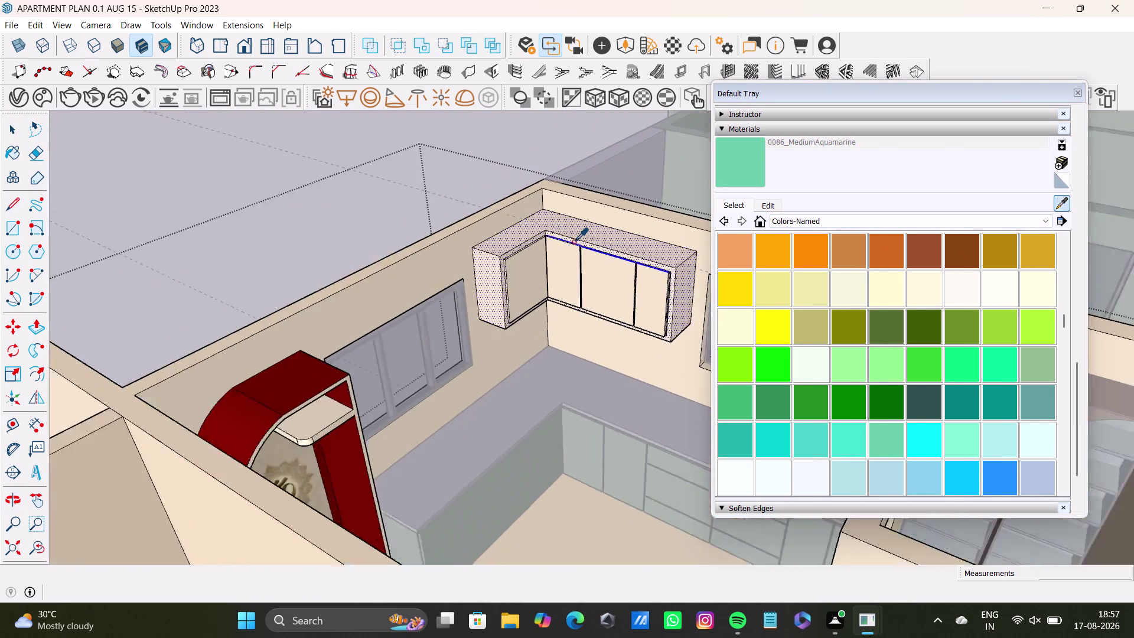
scroll(down, 3)
middle_drag(593, 244, 216, 257)
scroll(up, 3)
click(348, 350)
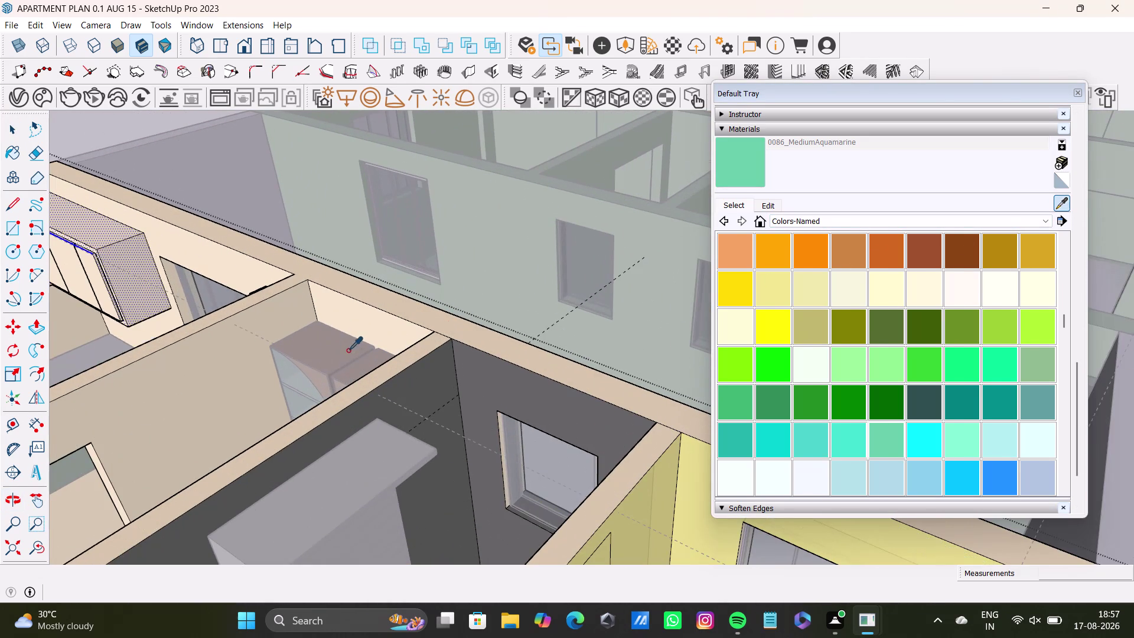
scroll(down, 3)
middle_drag(243, 270, 595, 317)
Paint the L-shaped cabinet carcass with the Wood Floor material.
scroll(up, 3)
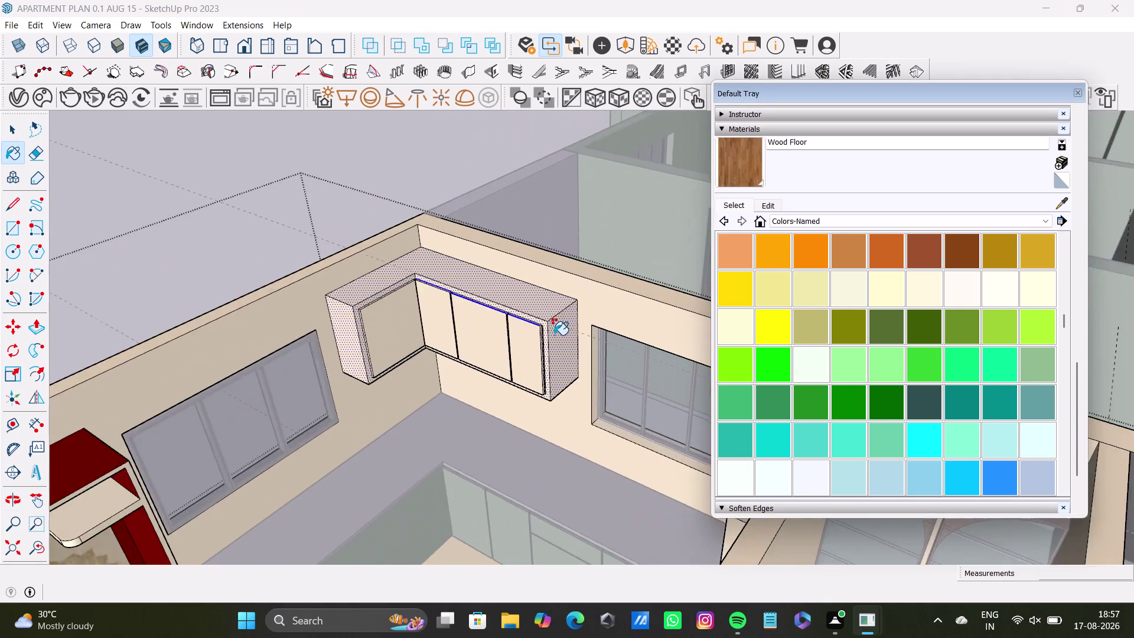
scroll(up, 3)
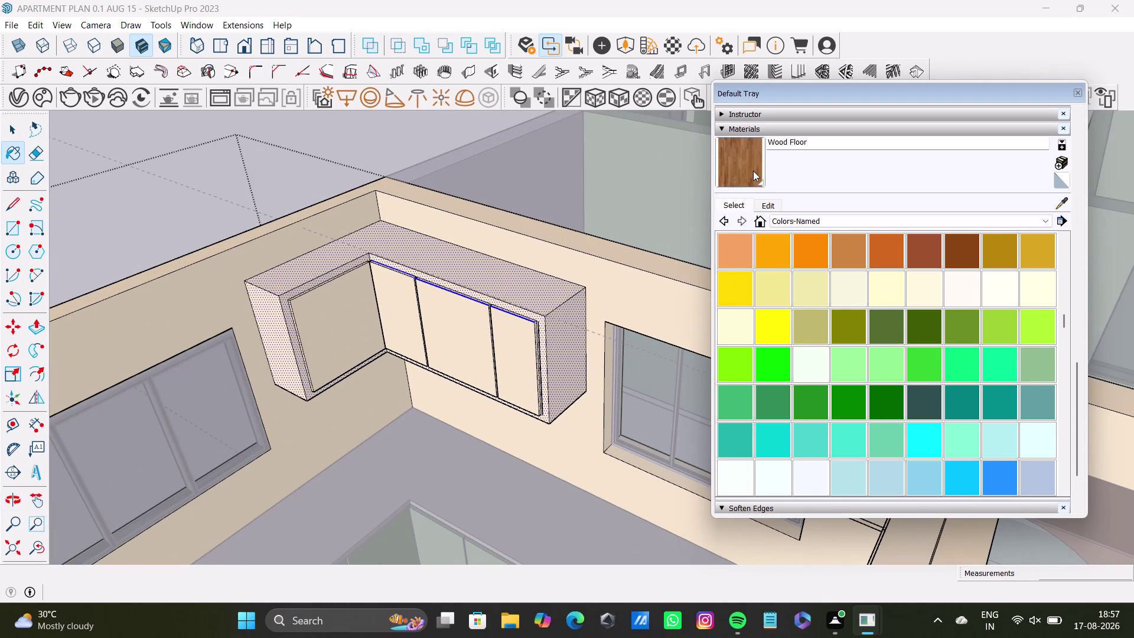
click(753, 170)
click(559, 295)
Orbit to the cabinet's end panel, then select and delete an object there.
scroll(up, 3)
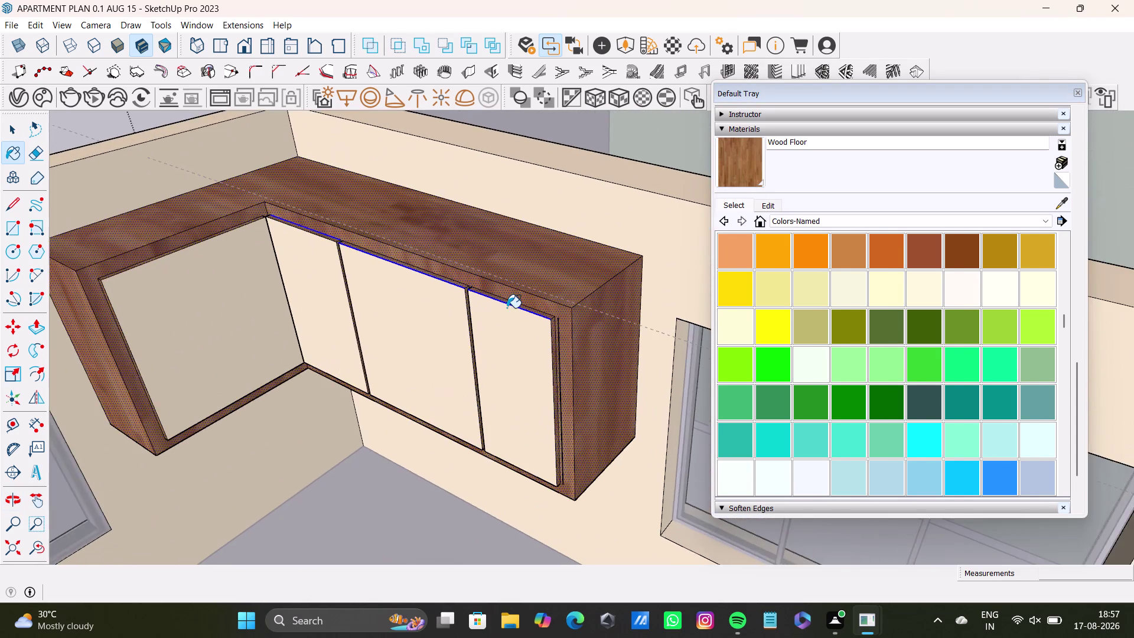
scroll(up, 3)
scroll(down, 3)
middle_drag(562, 348, 574, 294)
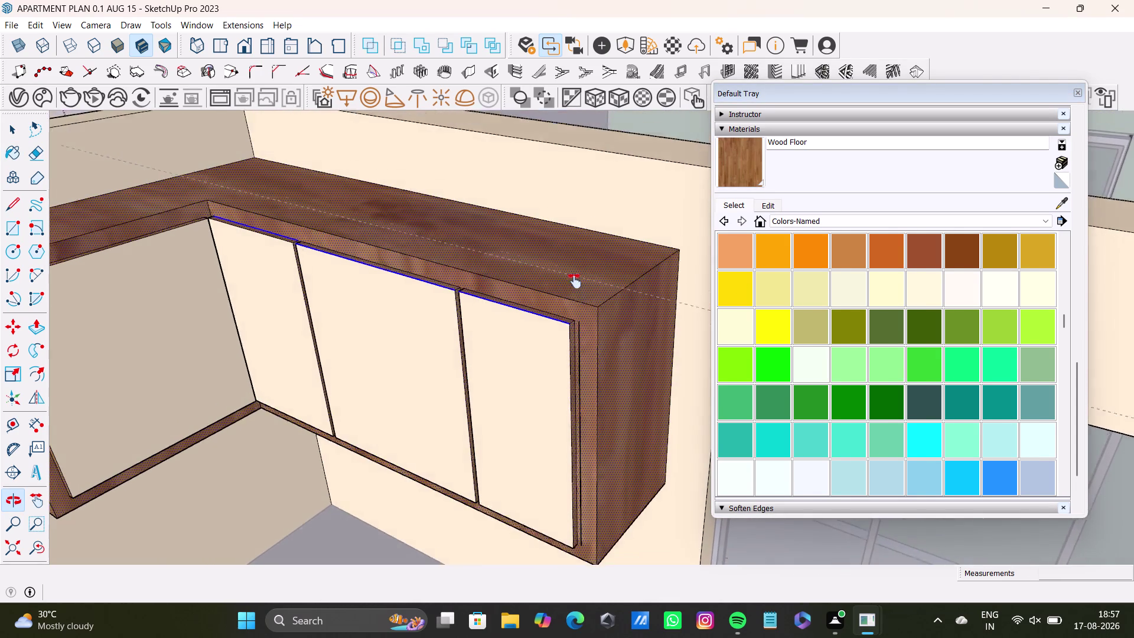
middle_drag(574, 294, 574, 278)
key(space)
click(582, 322)
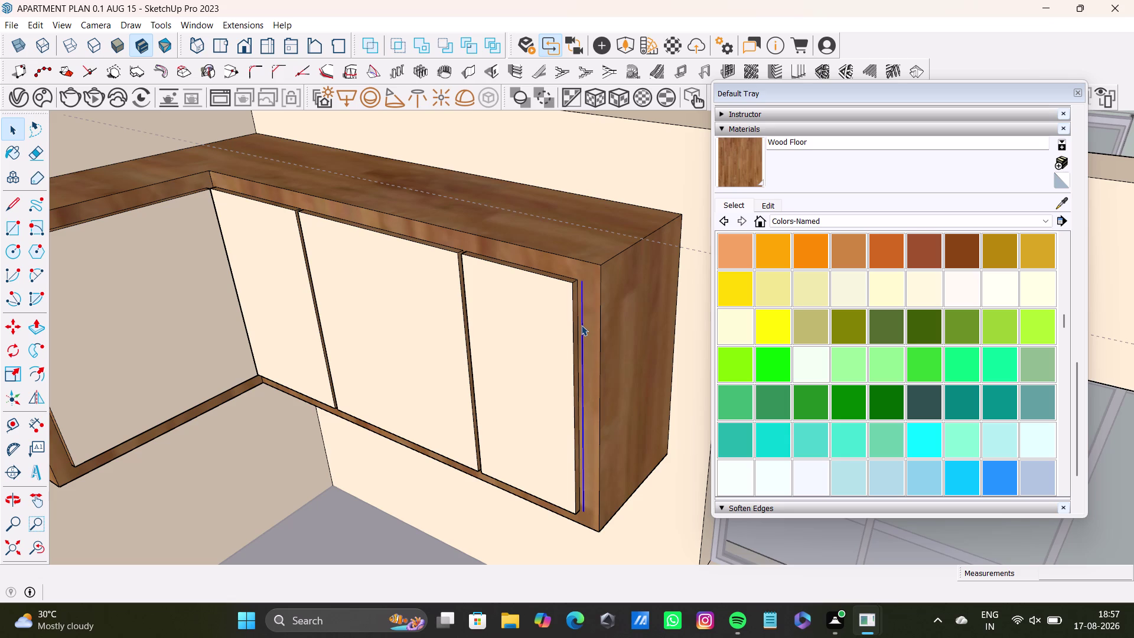
key(Delete)
Select the corner shutter and add each remaining shutter panel to the selection.
scroll(down, 3)
middle_drag(535, 346, 634, 332)
scroll(up, 3)
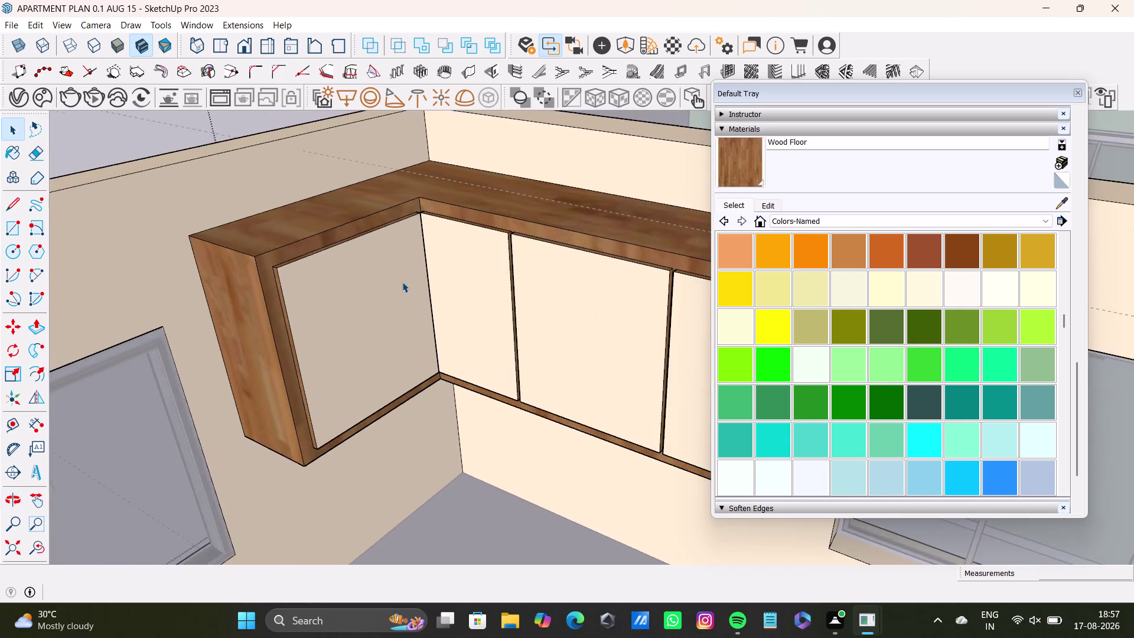
scroll(up, 3)
middle_drag(402, 281, 366, 302)
key(space)
click(360, 301)
click(428, 292)
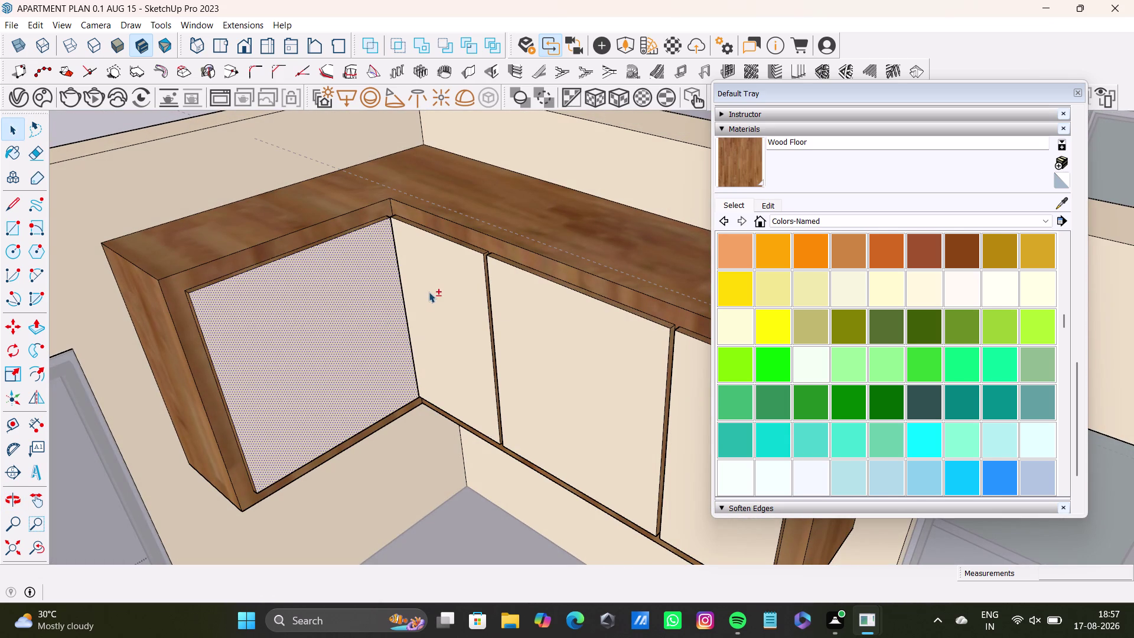
click(567, 327)
click(672, 384)
click(677, 390)
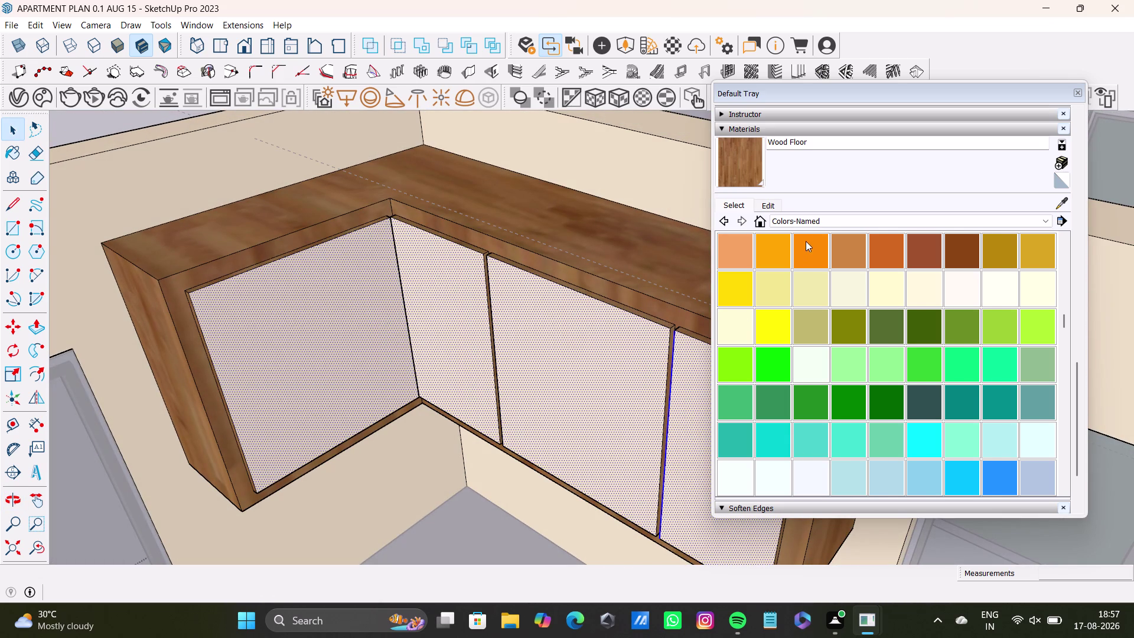
click(815, 223)
Paint the selected shutters Translucent Glass Safety from Glass and Mirrors, then view the result.
scroll(down, 3)
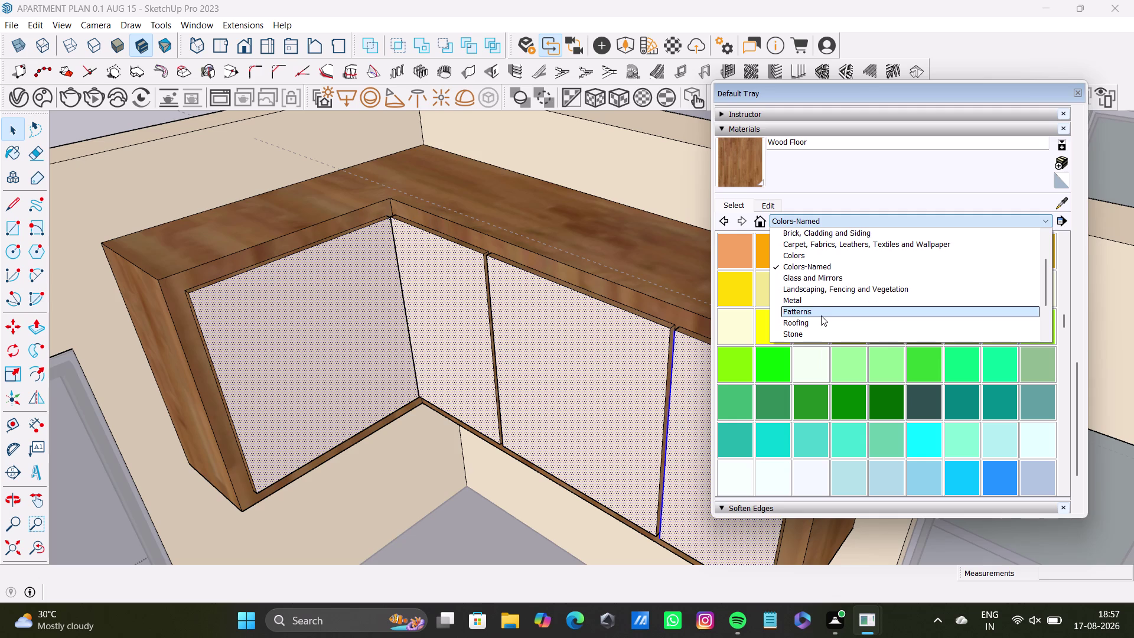
click(830, 282)
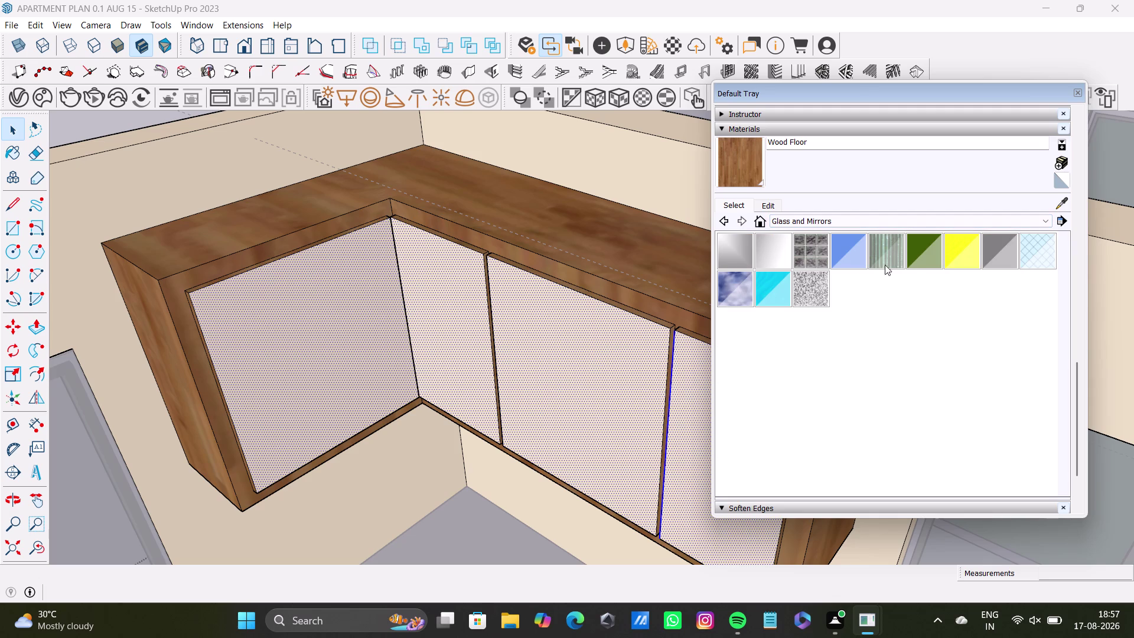
click(1029, 248)
click(603, 359)
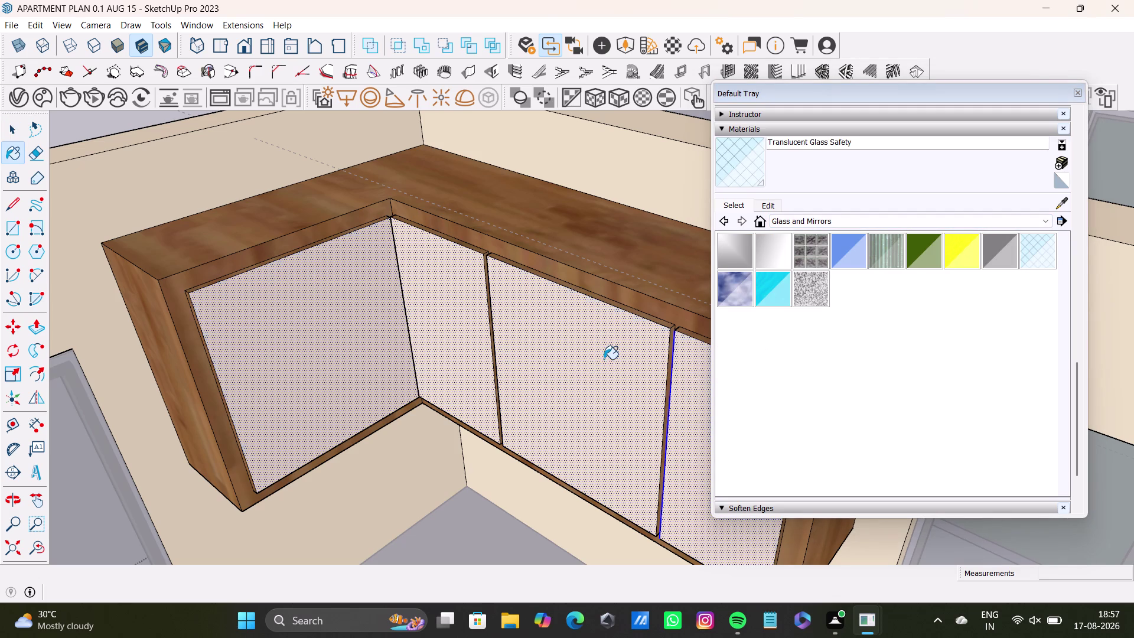
middle_drag(582, 379, 563, 337)
scroll(down, 3)
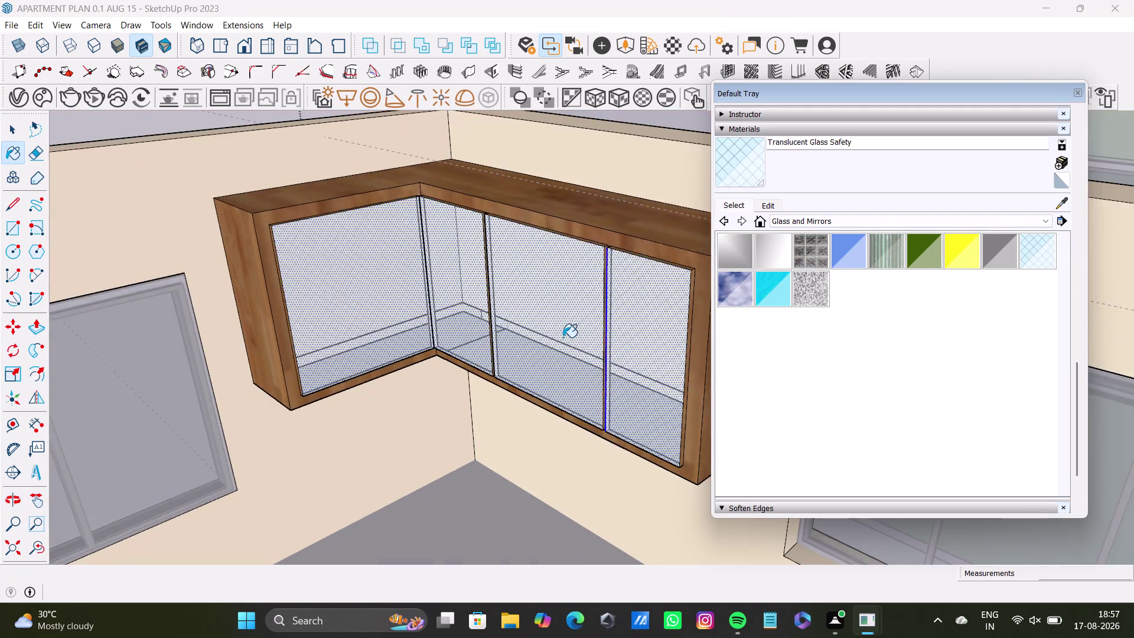
scroll(down, 3)
middle_drag(562, 337, 620, 383)
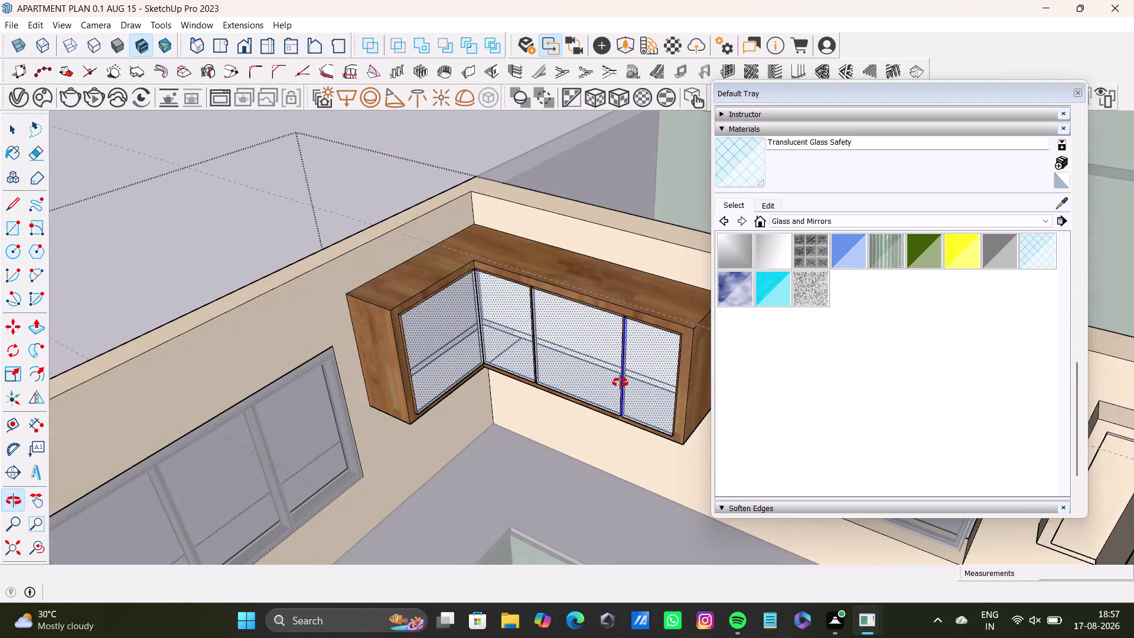
middle_drag(620, 382, 700, 378)
middle_drag(546, 318, 355, 400)
Orbit around to face the second overhead cabinet's shutters.
middle_drag(335, 411, 647, 476)
middle_drag(639, 421, 305, 376)
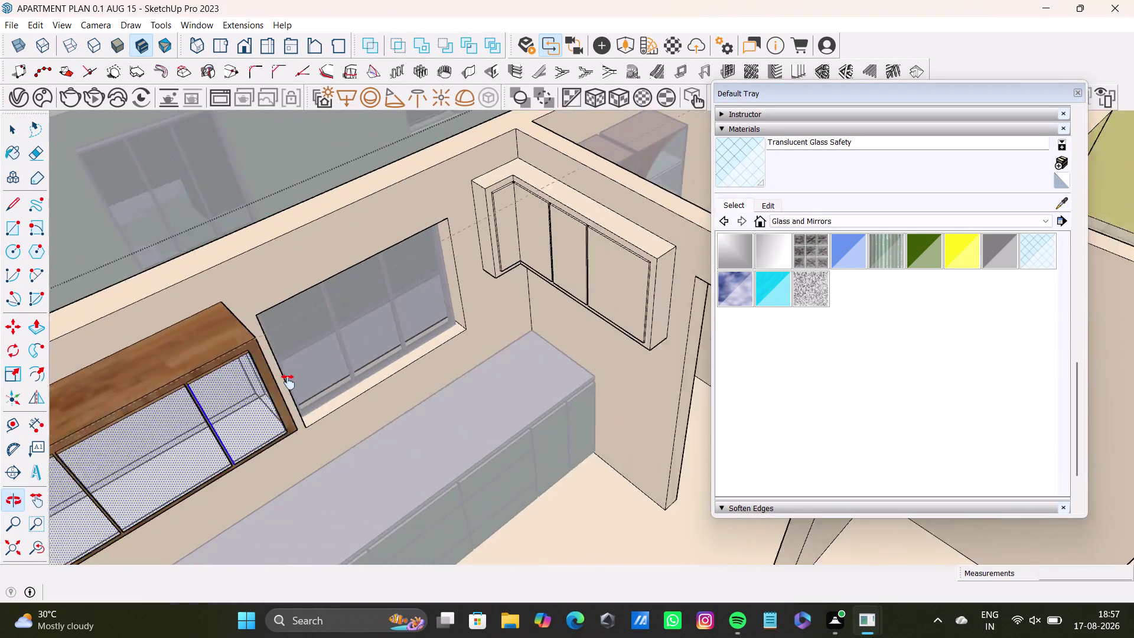
middle_drag(305, 377, 281, 386)
middle_drag(282, 394, 343, 397)
scroll(up, 3)
key(space)
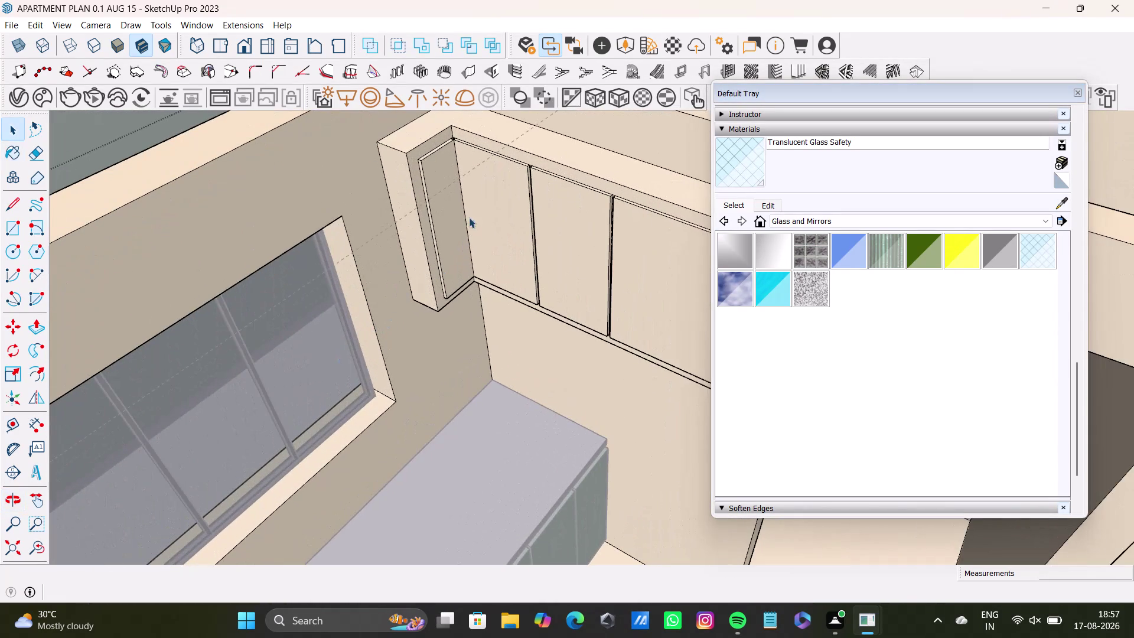
scroll(down, 3)
middle_drag(484, 246, 406, 303)
middle_drag(445, 279, 459, 392)
middle_drag(457, 396, 471, 294)
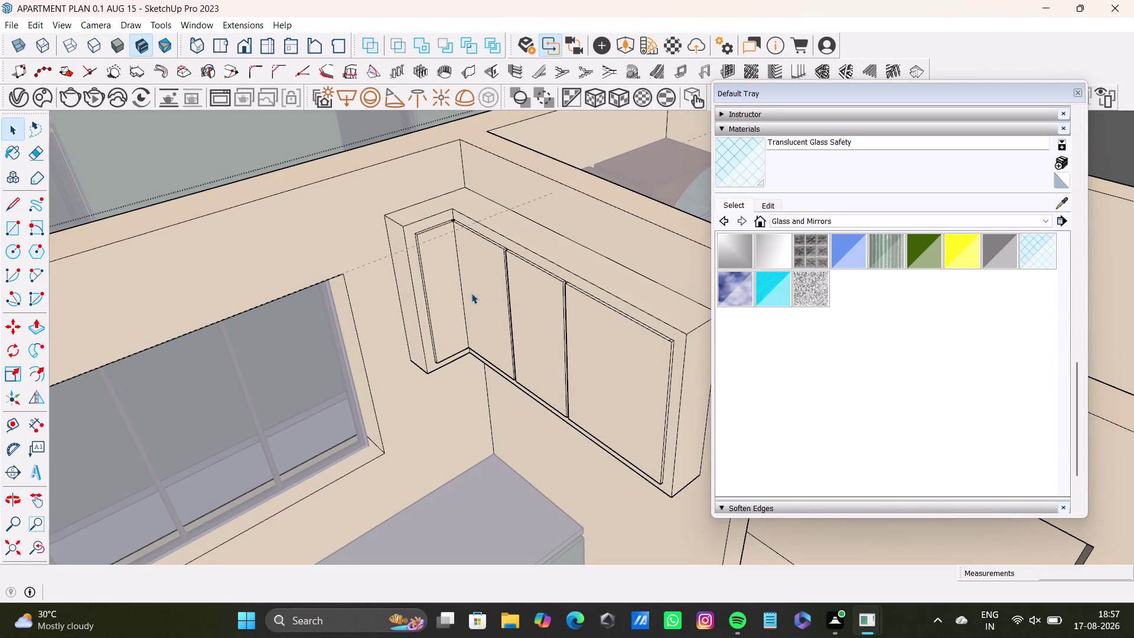
key(space)
Select the second cabinet's four shutters and fill them with Translucent Glass Safety.
click(440, 277)
click(472, 270)
click(534, 302)
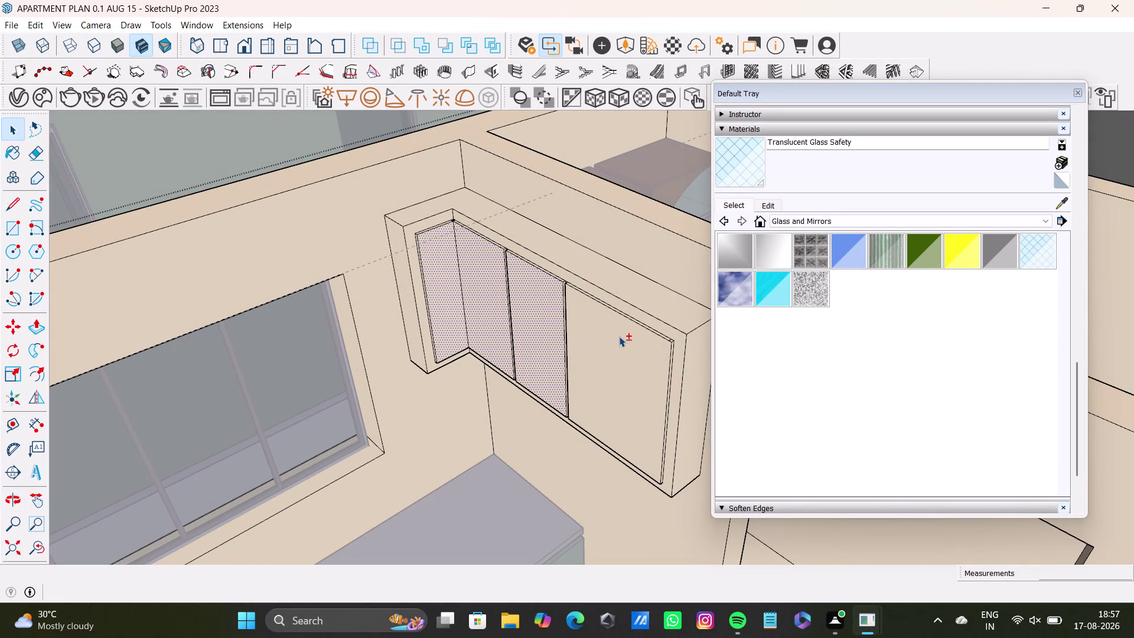
click(619, 336)
click(1035, 250)
click(627, 377)
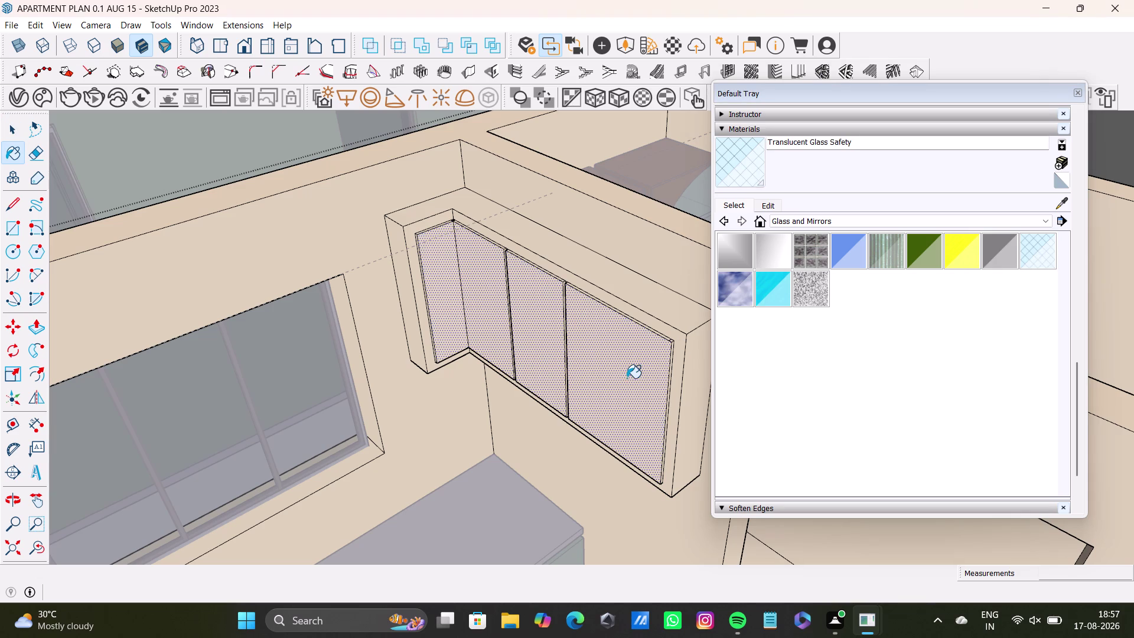
Sample the Wood Floor material from the model with the eyedropper.
scroll(up, 3)
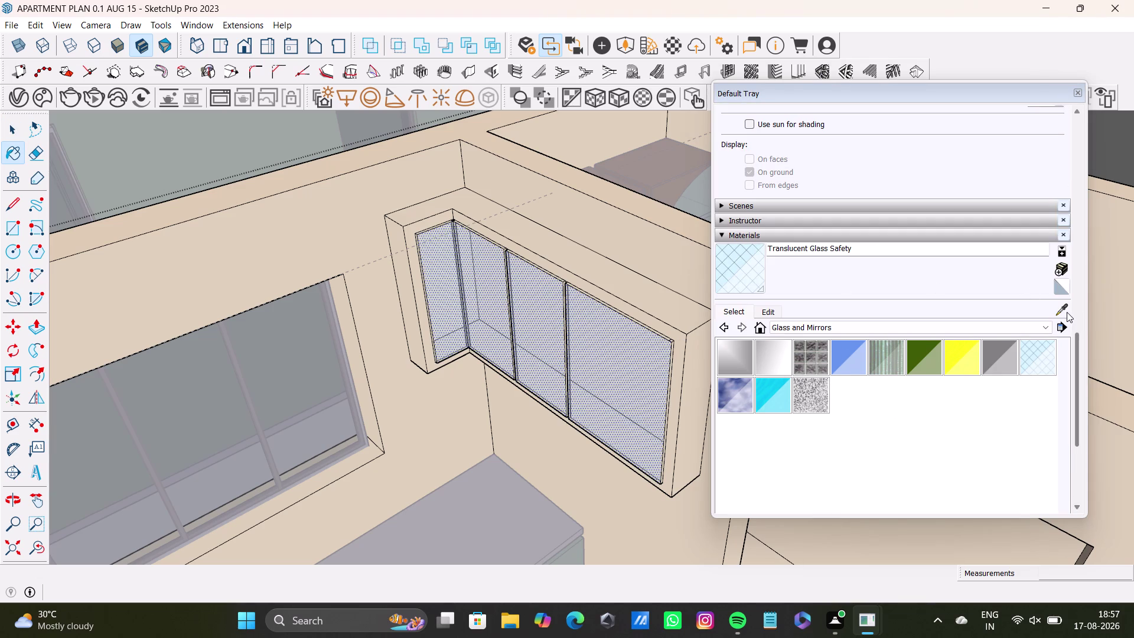
click(1064, 311)
click(656, 157)
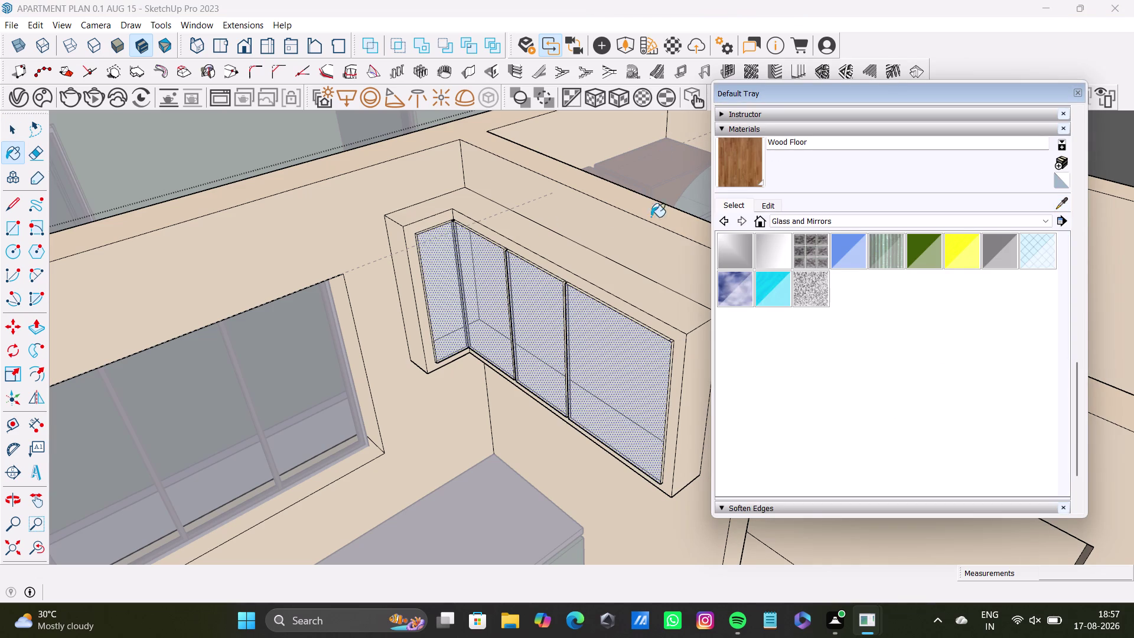
scroll(up, 3)
key(space)
Select frame parts around the second cabinet's top corner.
click(534, 266)
scroll(up, 3)
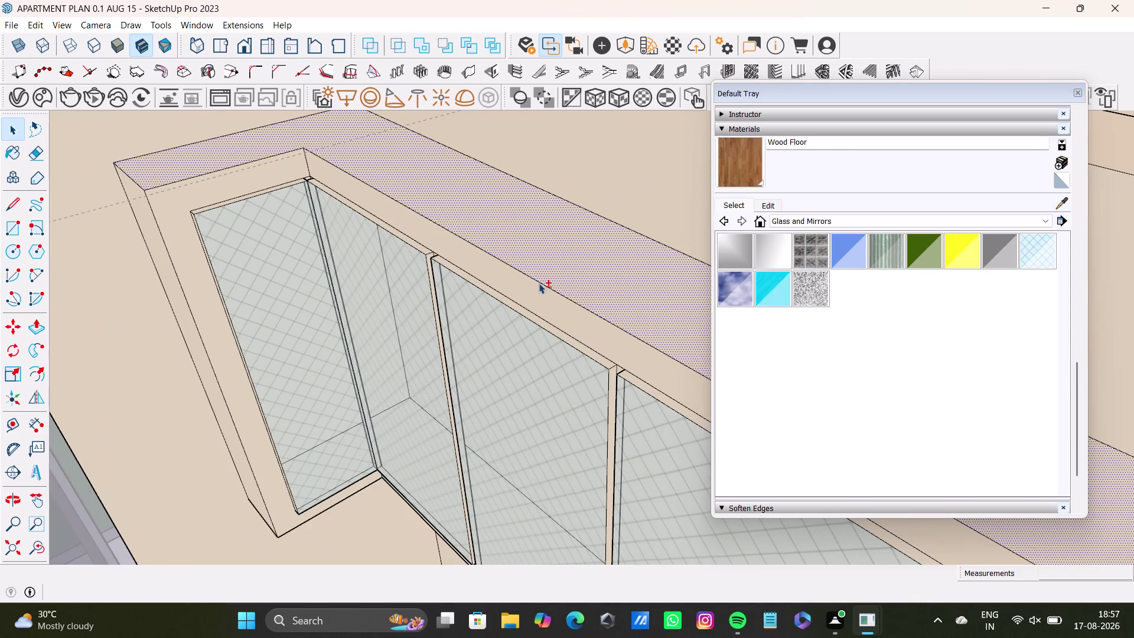
click(538, 288)
scroll(up, 3)
click(522, 326)
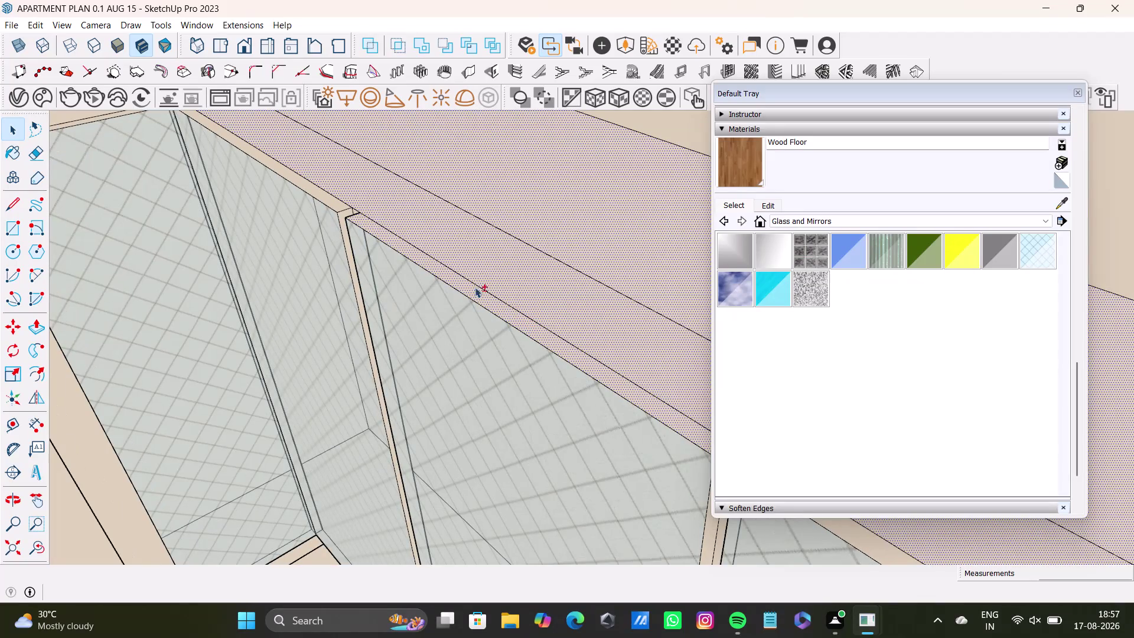
click(337, 203)
scroll(down, 3)
middle_drag(300, 212, 515, 295)
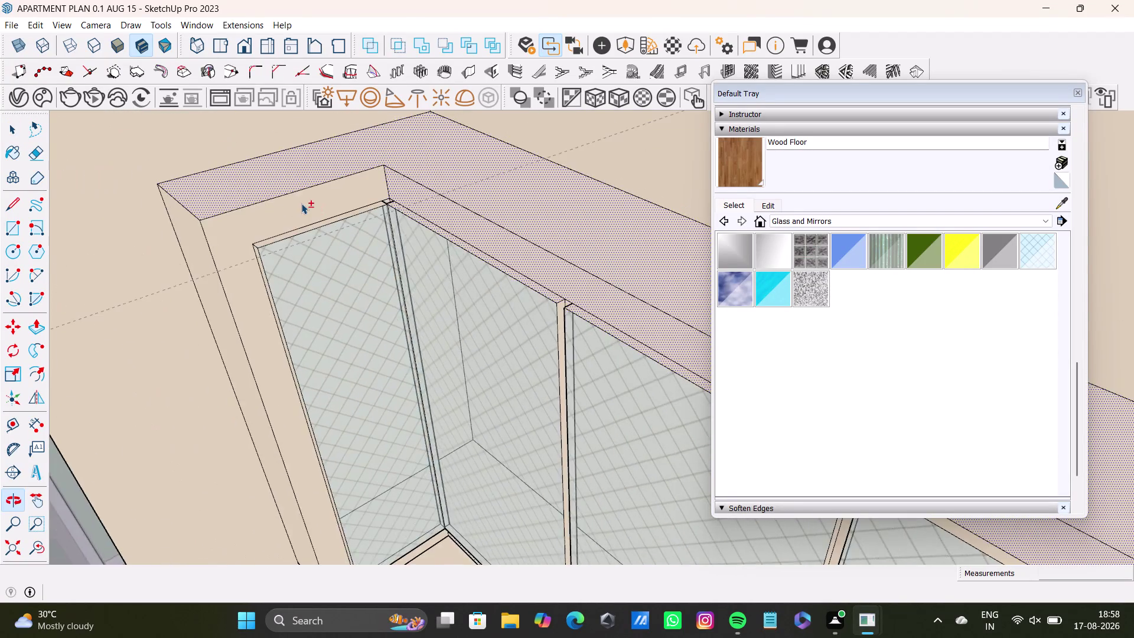
scroll(up, 3)
click(389, 168)
click(393, 204)
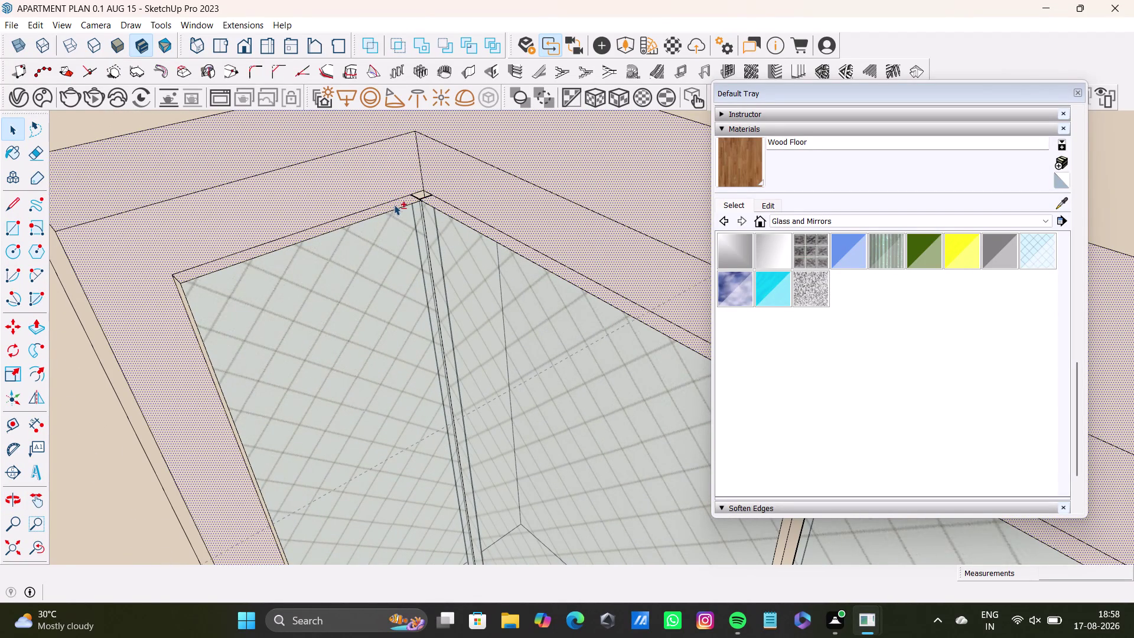
scroll(up, 3)
click(430, 190)
click(444, 187)
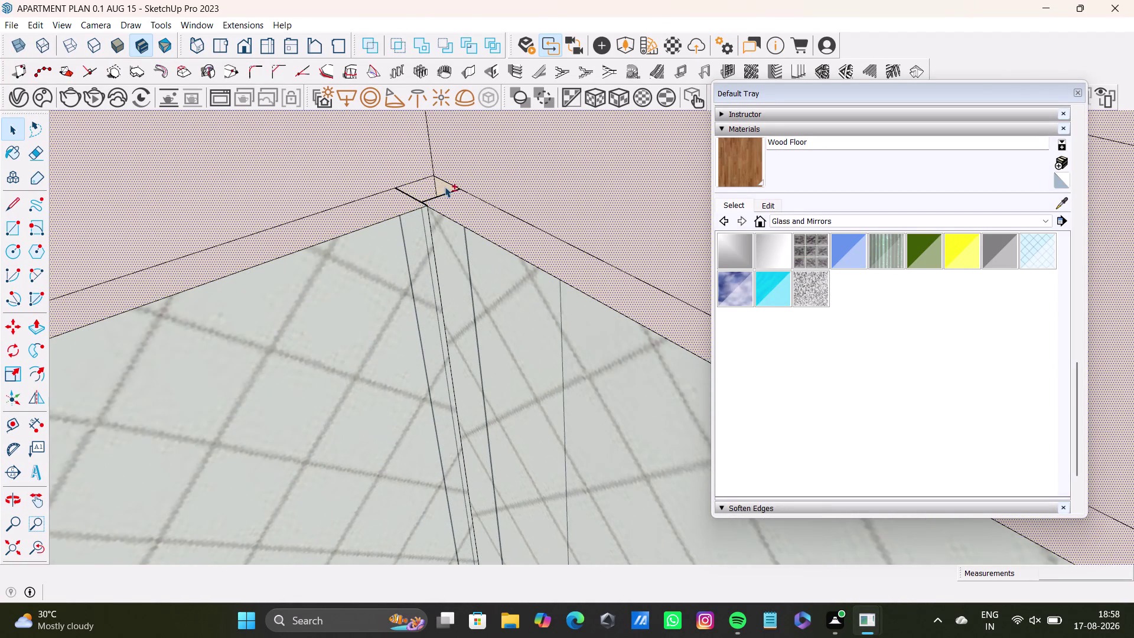
scroll(down, 3)
Select frame pieces inside the cabinet corner and along its lower edge.
middle_drag(388, 267, 421, 176)
scroll(up, 3)
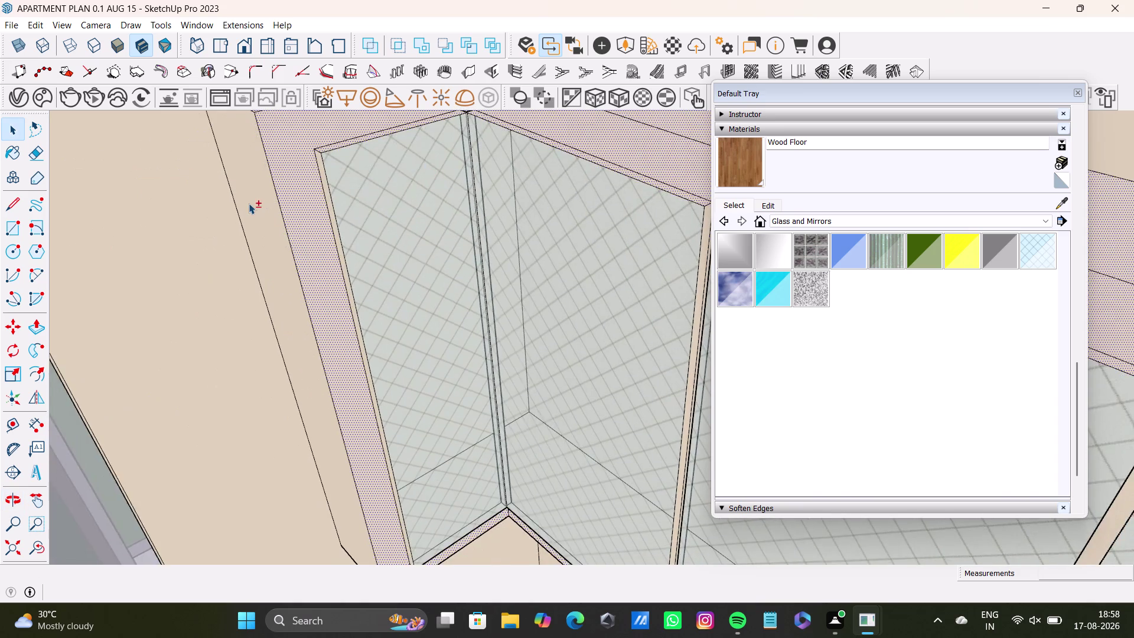
scroll(up, 3)
click(273, 193)
scroll(up, 3)
click(361, 202)
scroll(down, 3)
middle_drag(430, 289, 387, 217)
scroll(up, 3)
middle_drag(565, 317, 526, 313)
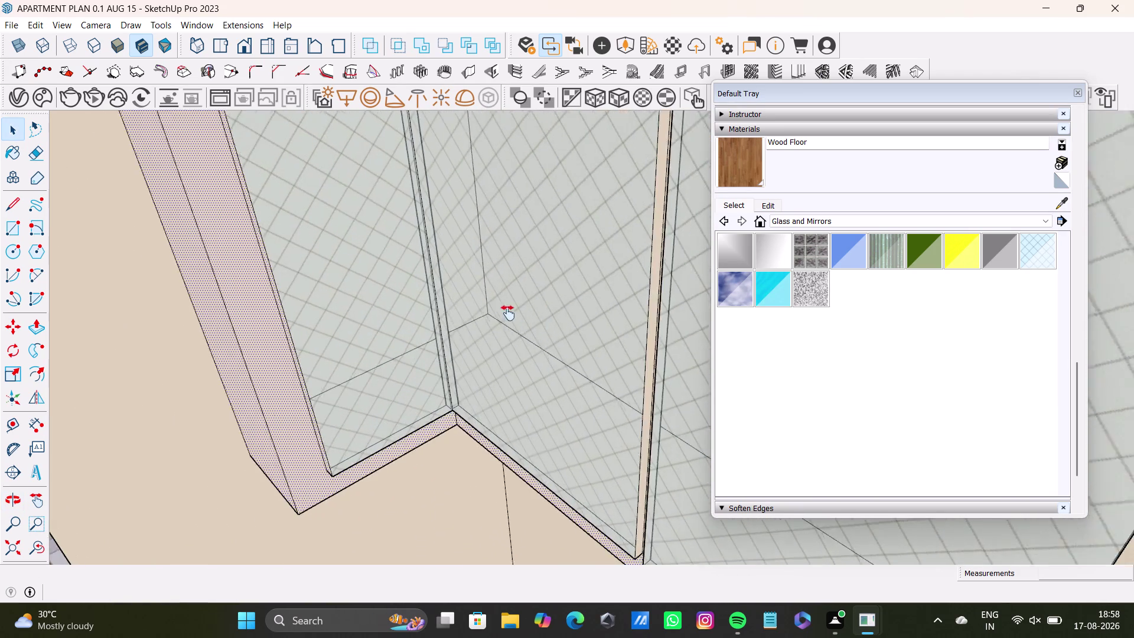
middle_drag(526, 313, 506, 314)
scroll(up, 3)
click(608, 316)
scroll(down, 3)
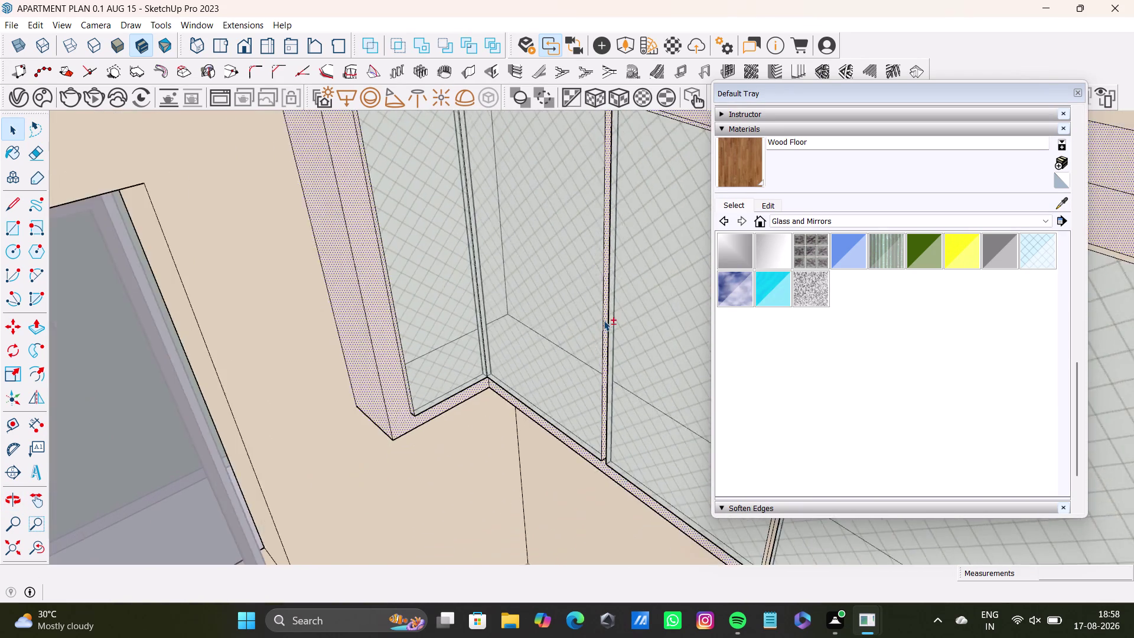
scroll(down, 3)
Inspect the shutter dividers, front face and end panel, selecting frame parts.
middle_drag(604, 320, 413, 294)
scroll(up, 3)
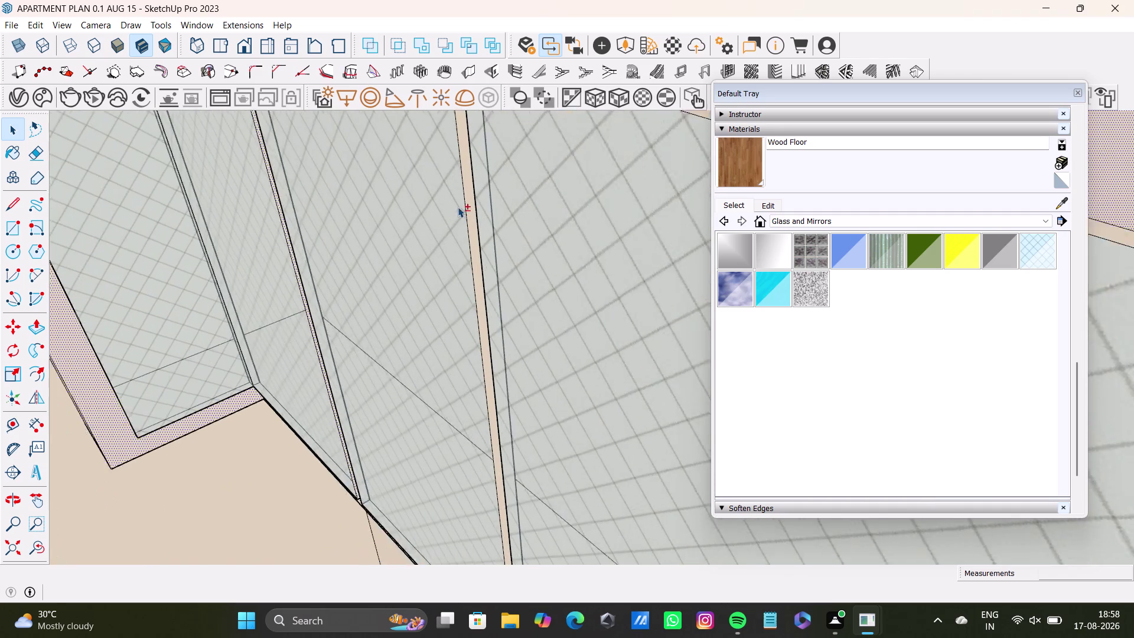
scroll(up, 3)
click(469, 219)
click(475, 225)
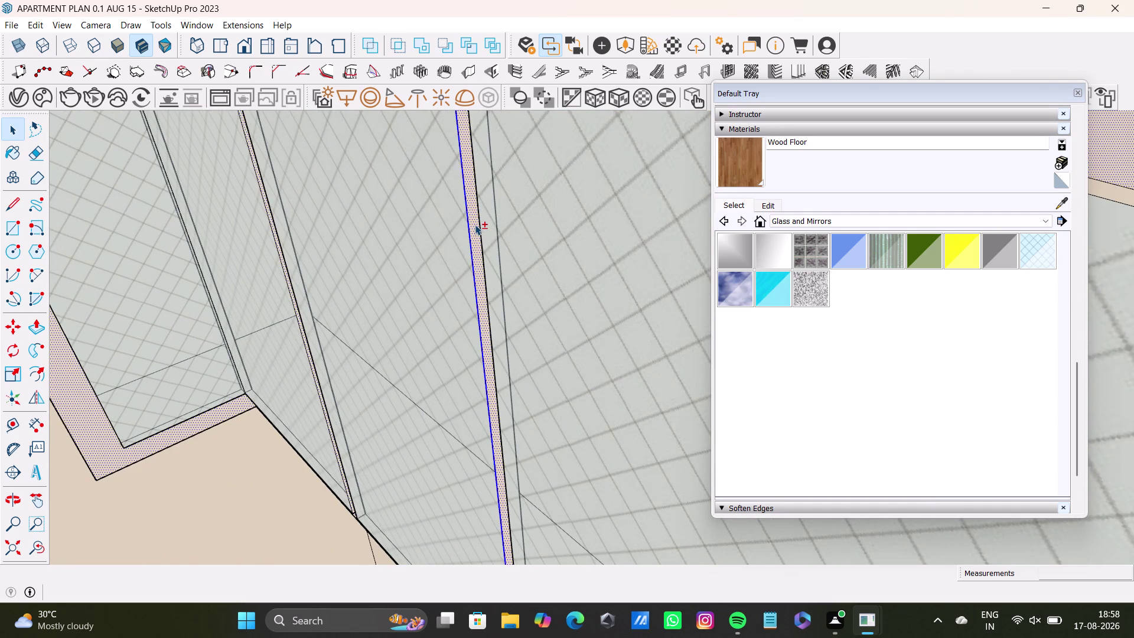
scroll(down, 3)
middle_drag(498, 217, 403, 305)
scroll(up, 3)
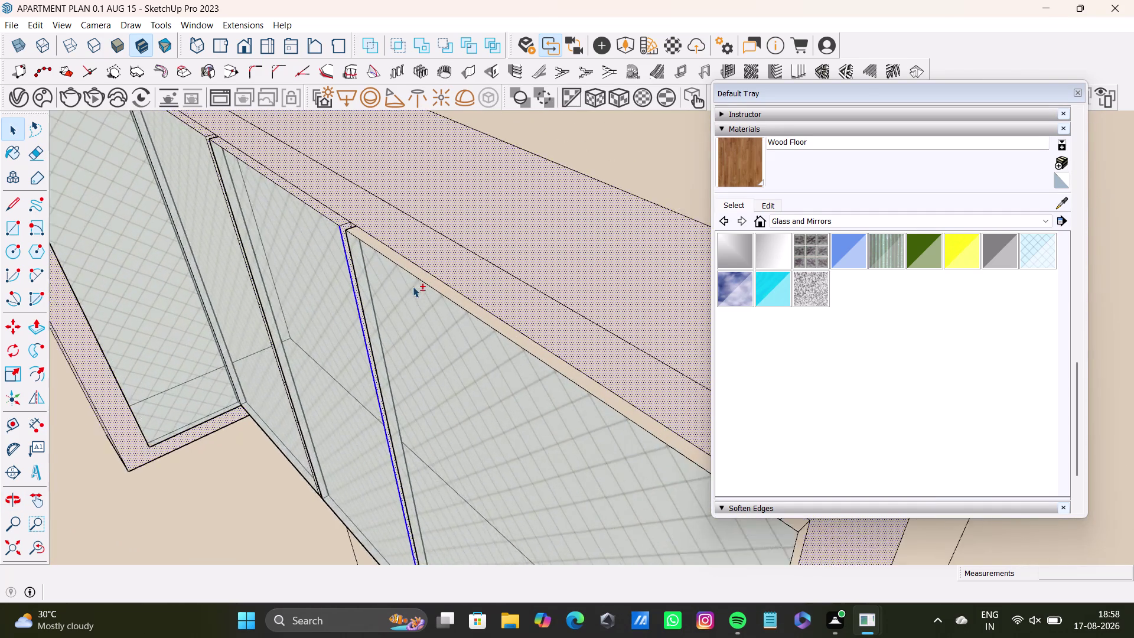
scroll(up, 3)
click(439, 273)
scroll(down, 3)
middle_drag(472, 326, 412, 211)
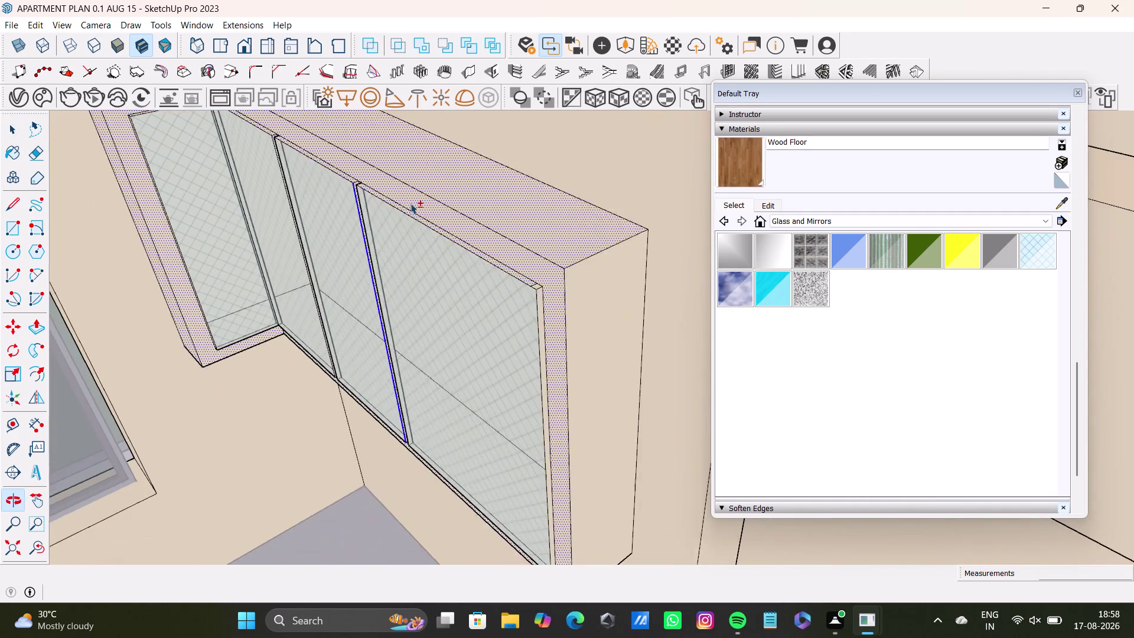
scroll(up, 3)
middle_drag(451, 258, 401, 143)
scroll(up, 3)
click(562, 251)
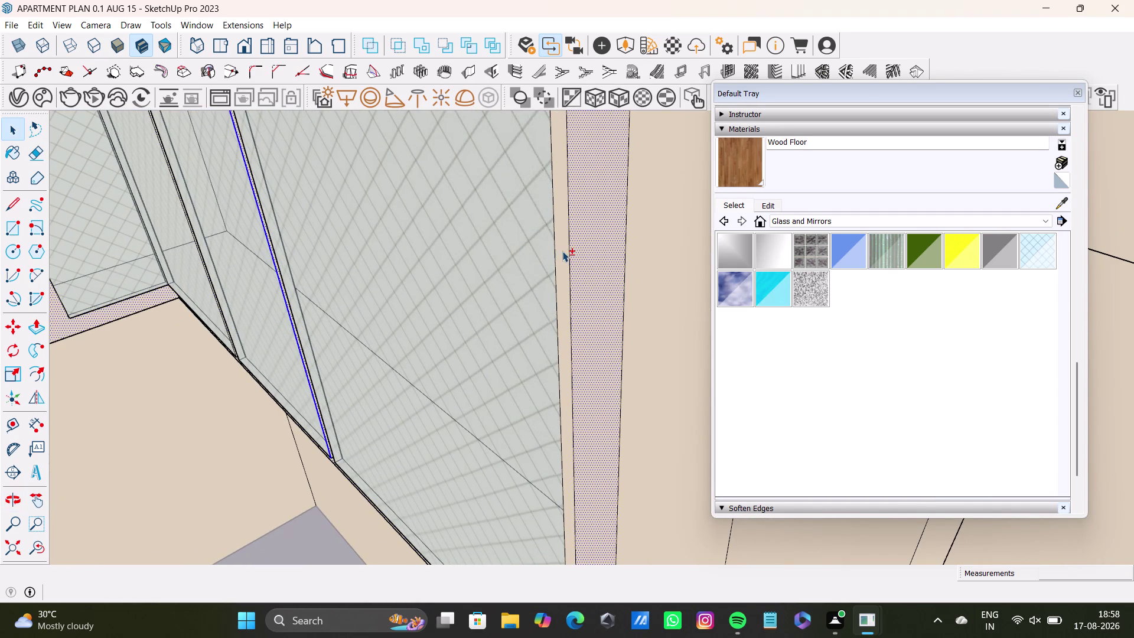
click(637, 251)
scroll(down, 3)
middle_drag(593, 337, 613, 200)
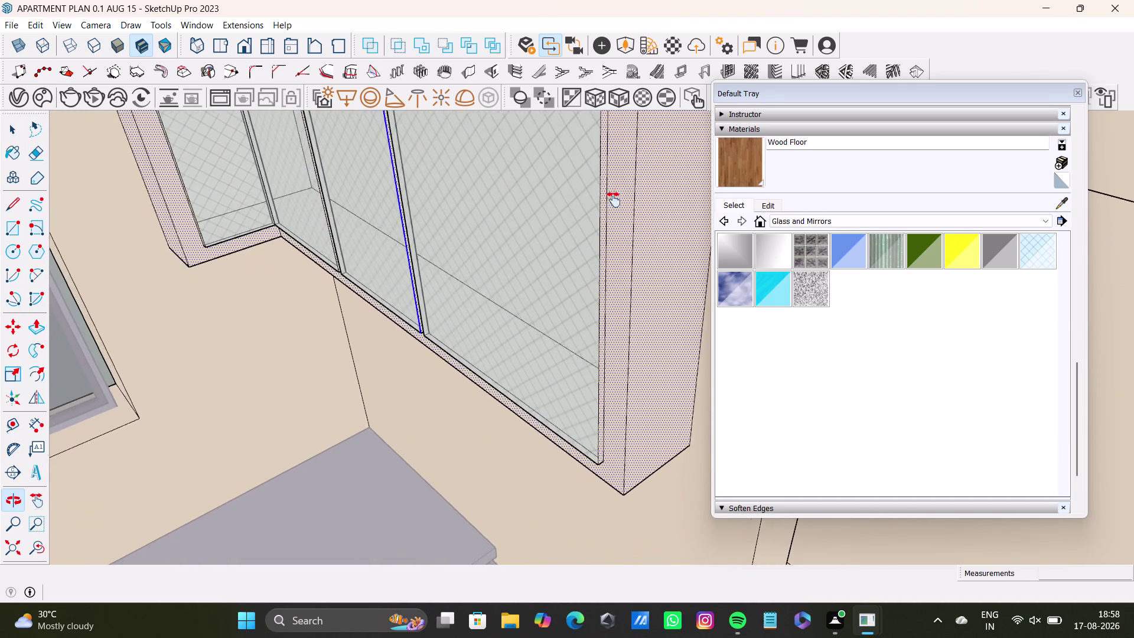
middle_drag(614, 200, 603, 299)
scroll(up, 3)
middle_drag(374, 292, 108, 464)
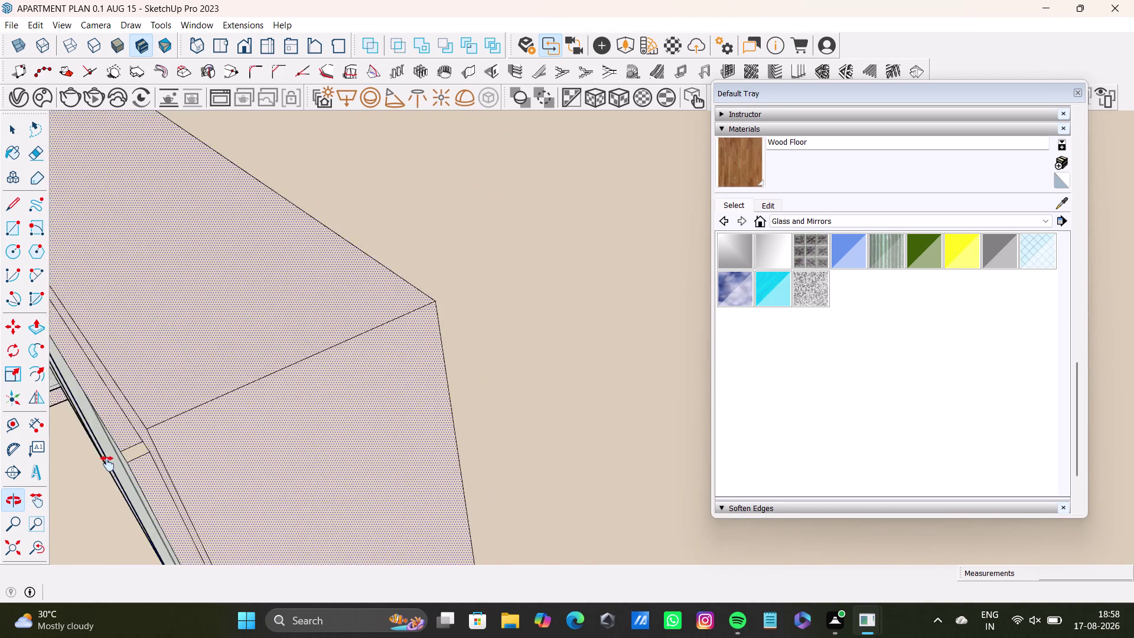
middle_drag(108, 464, 318, 460)
Paint the frame body and its front edge with Wood Floor.
click(737, 169)
click(580, 278)
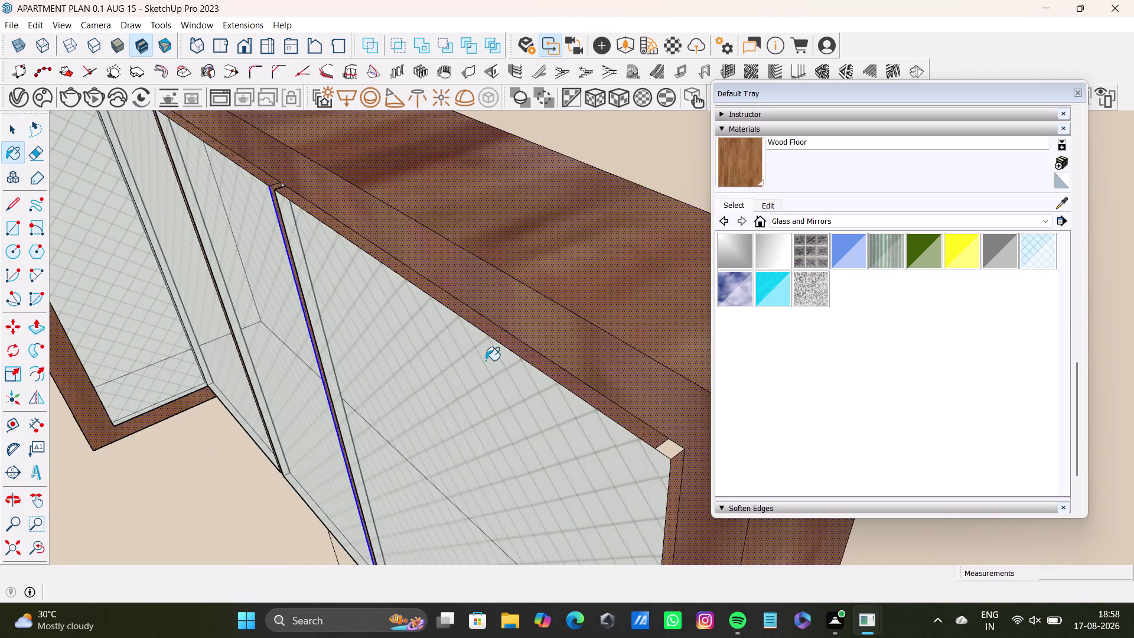
scroll(down, 3)
scroll(up, 3)
click(597, 415)
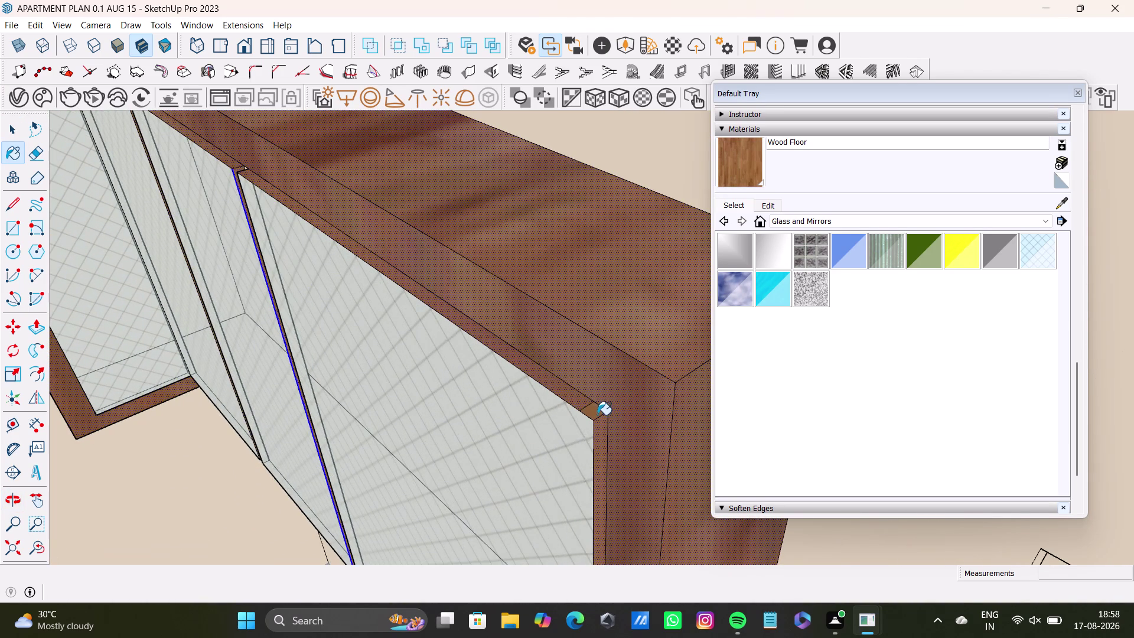
scroll(down, 3)
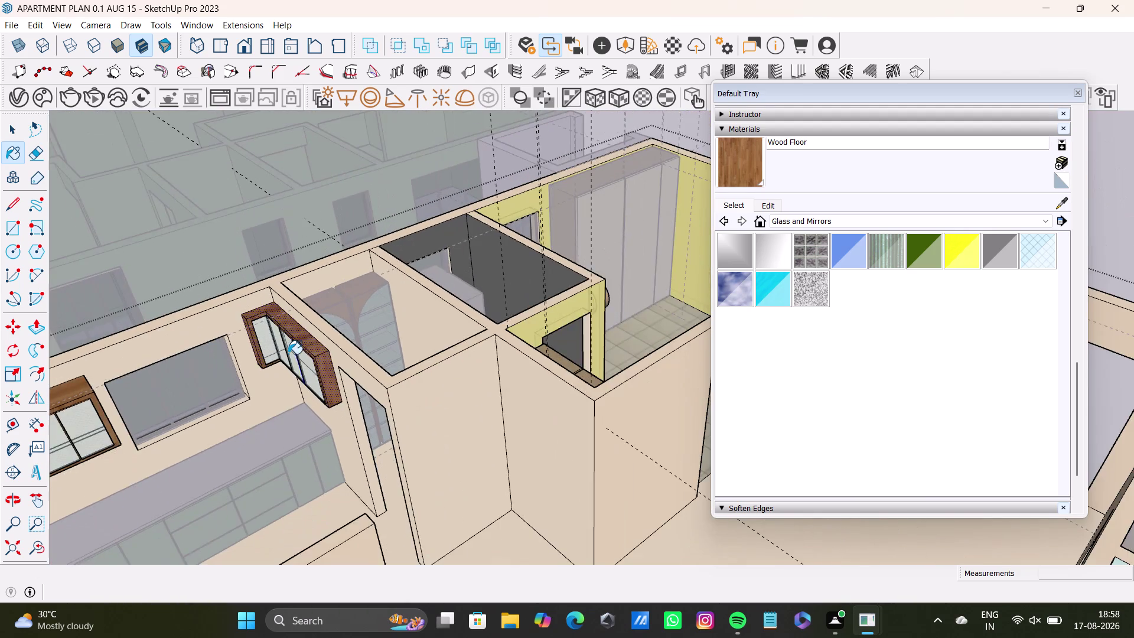
Orbit around the finished overhead cabinet and leave the cabinet group.
middle_drag(288, 354, 438, 435)
scroll(up, 3)
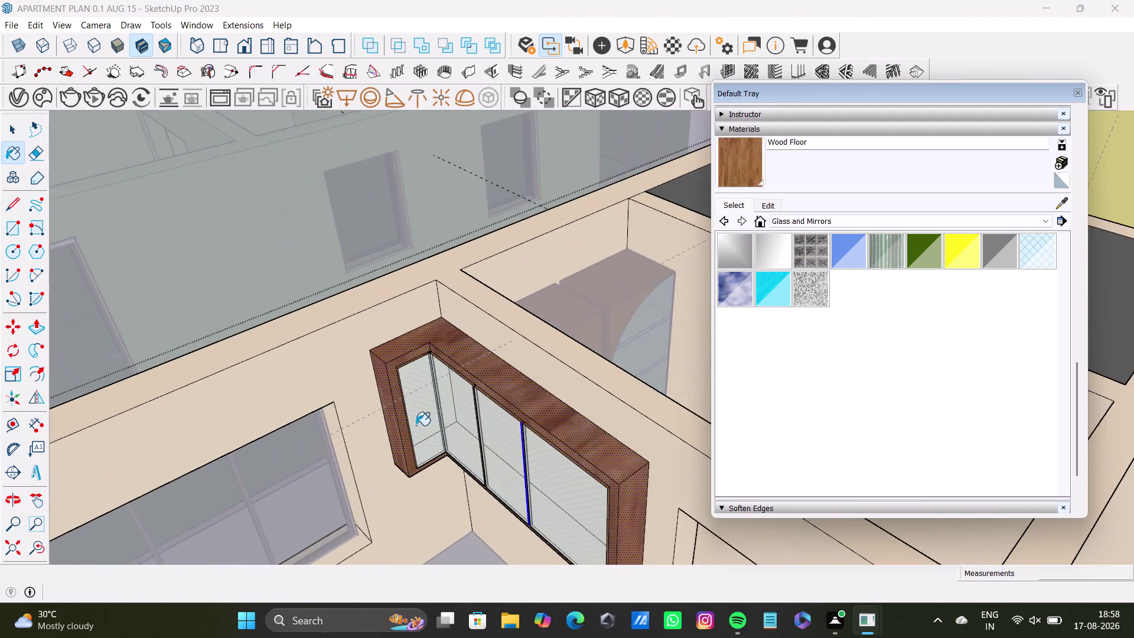
scroll(up, 3)
middle_drag(442, 422, 353, 395)
scroll(down, 3)
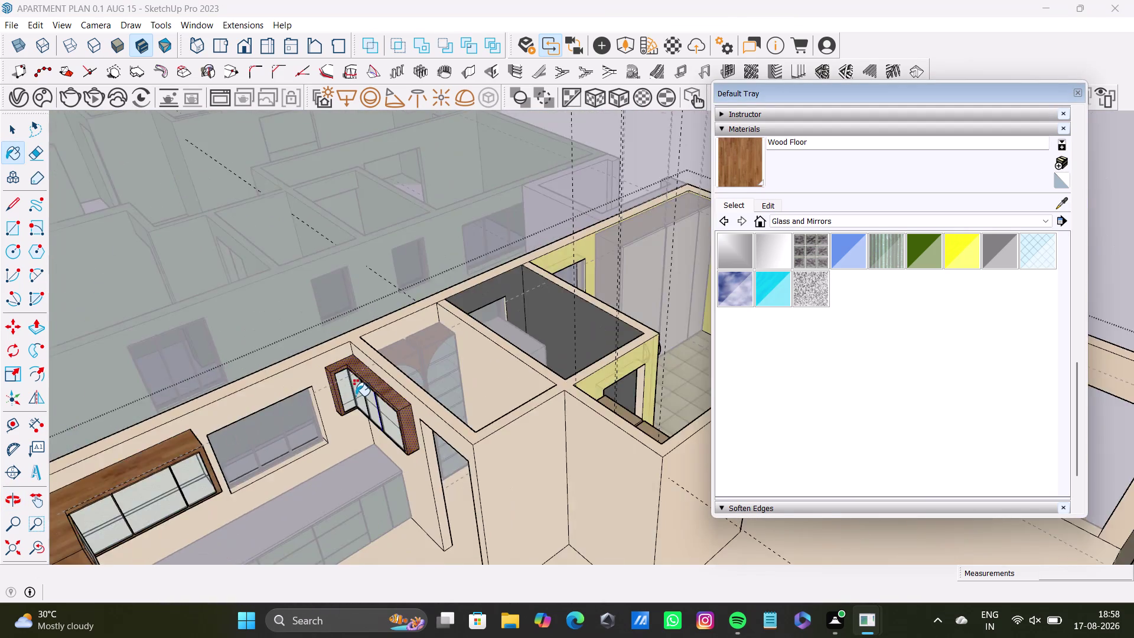
scroll(down, 3)
key(space)
click(647, 228)
Orbit to inspect the tall arched cabinets and both glass-door overhead cabinets.
scroll(up, 3)
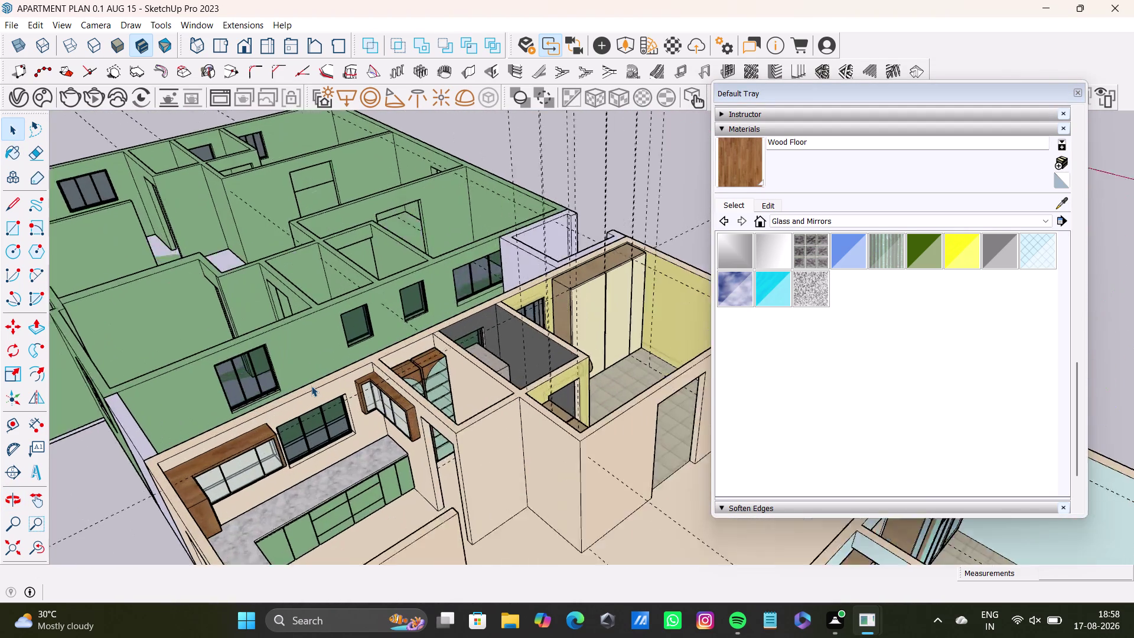
scroll(up, 3)
middle_drag(421, 435, 452, 368)
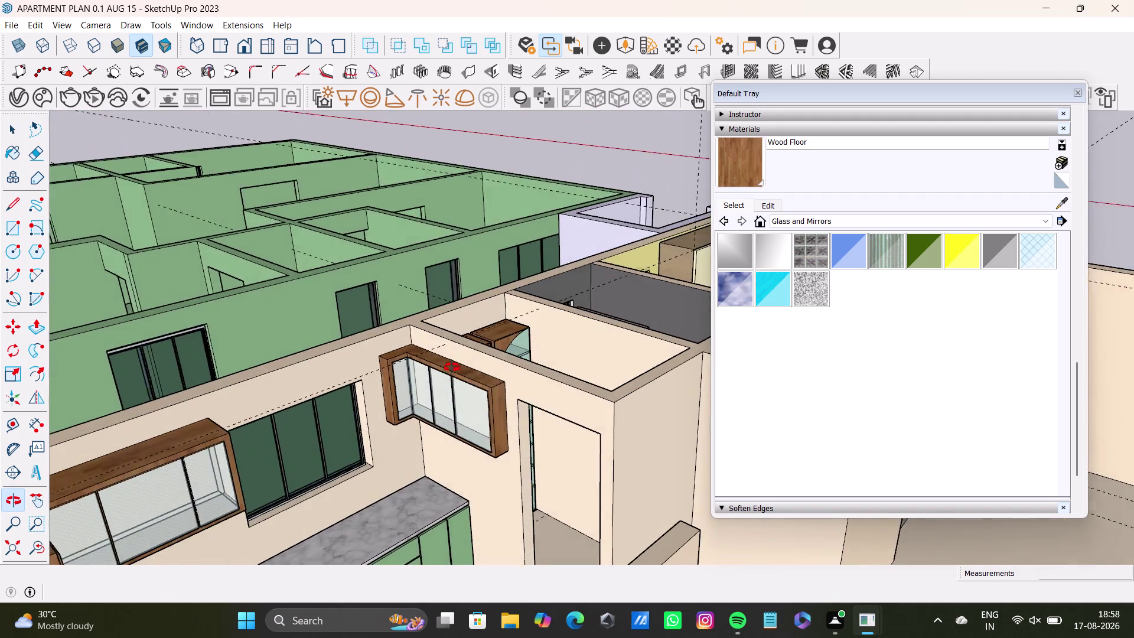
middle_drag(452, 368, 452, 366)
scroll(up, 3)
middle_drag(479, 378, 336, 457)
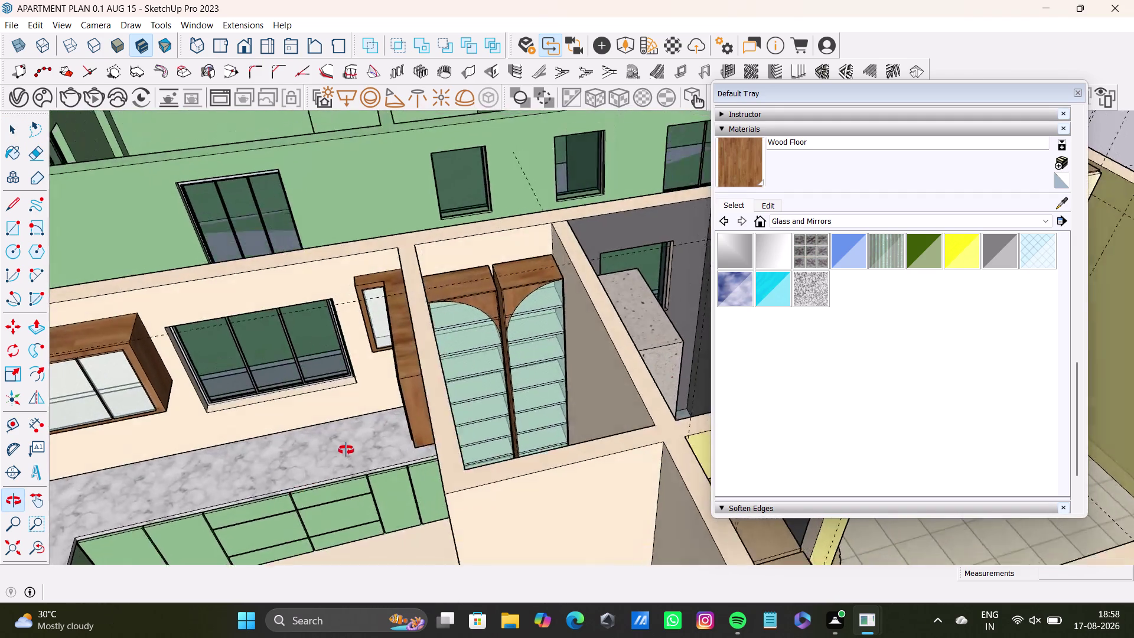
middle_drag(335, 457, 278, 429)
scroll(up, 3)
middle_drag(513, 362, 474, 483)
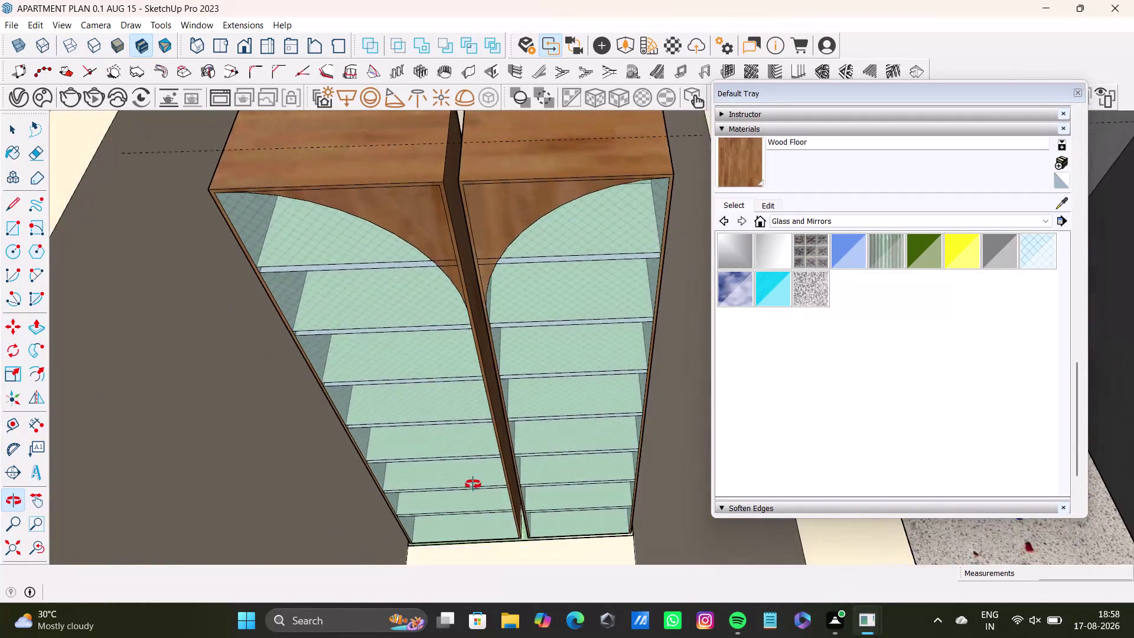
middle_drag(474, 483, 710, 376)
scroll(up, 3)
scroll(down, 3)
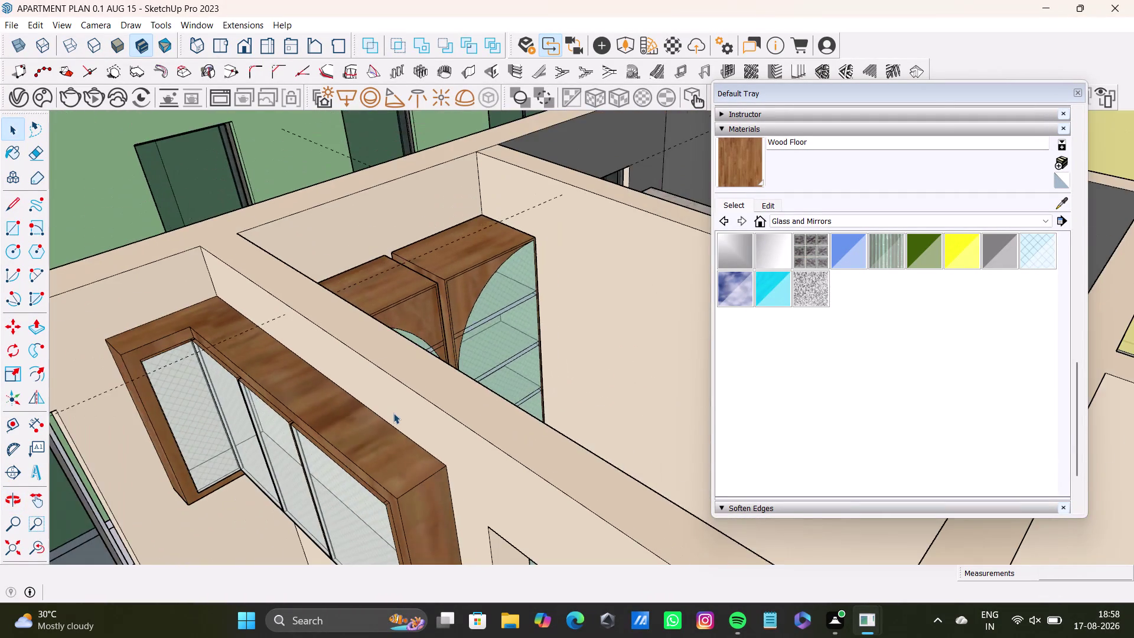
middle_drag(356, 427, 355, 460)
scroll(down, 3)
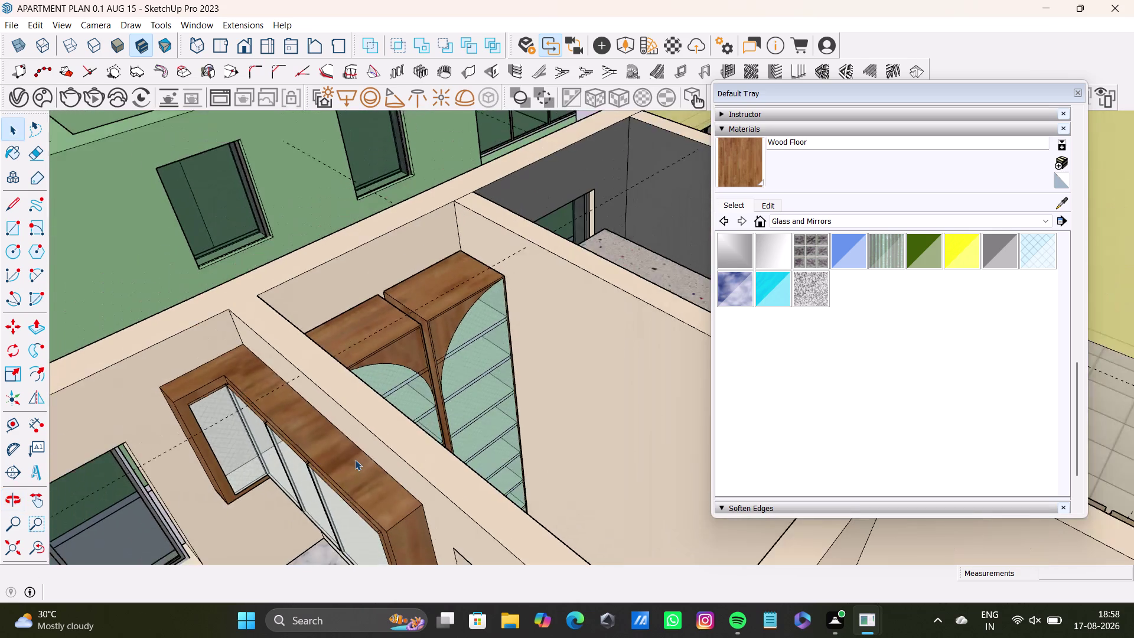
scroll(down, 3)
Pull the view back over the whole apartment to include the green adjacent unit.
middle_drag(355, 459, 405, 340)
middle_drag(476, 376, 150, 428)
middle_drag(158, 337, 362, 364)
scroll(down, 3)
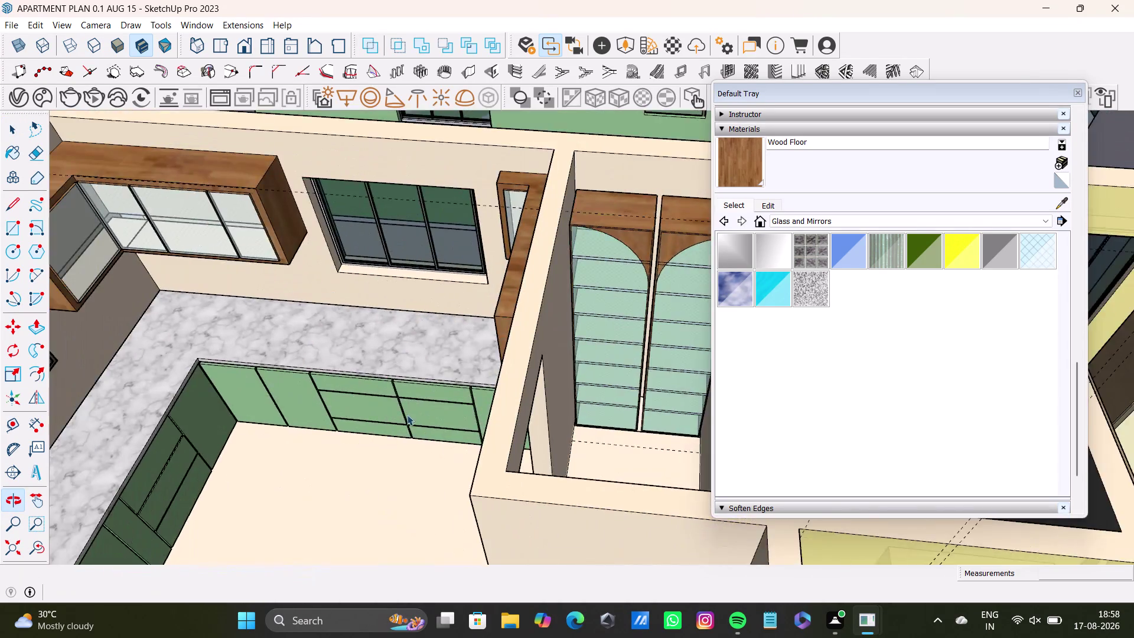
middle_drag(406, 416, 197, 448)
middle_drag(164, 304, 341, 330)
middle_drag(444, 388, 229, 427)
middle_drag(298, 284, 360, 449)
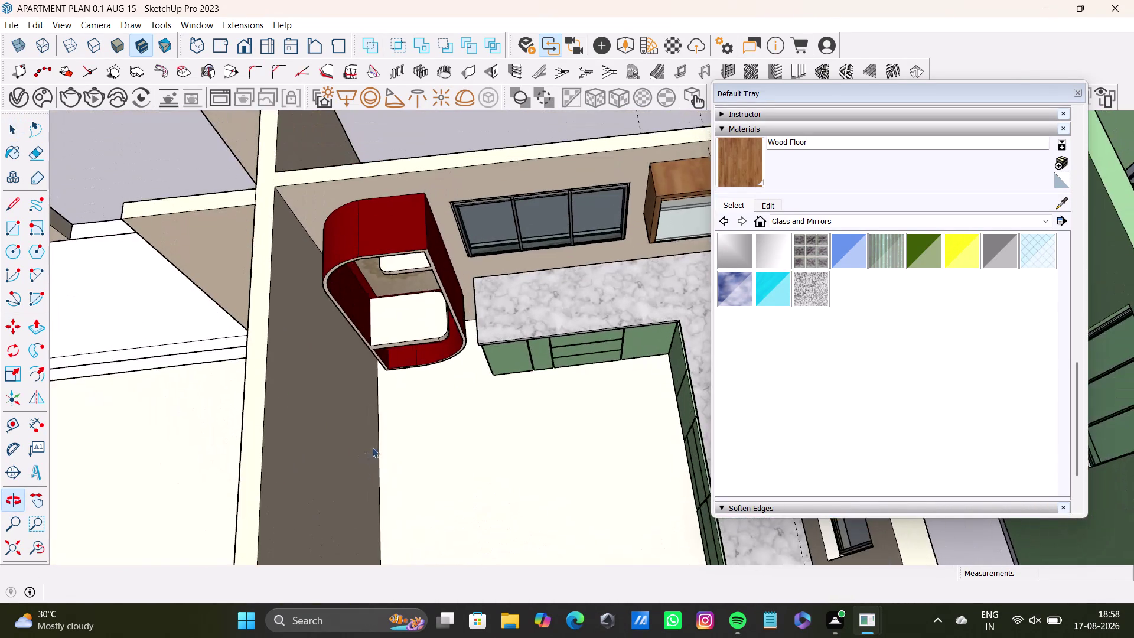
middle_drag(372, 447, 311, 441)
scroll(down, 3)
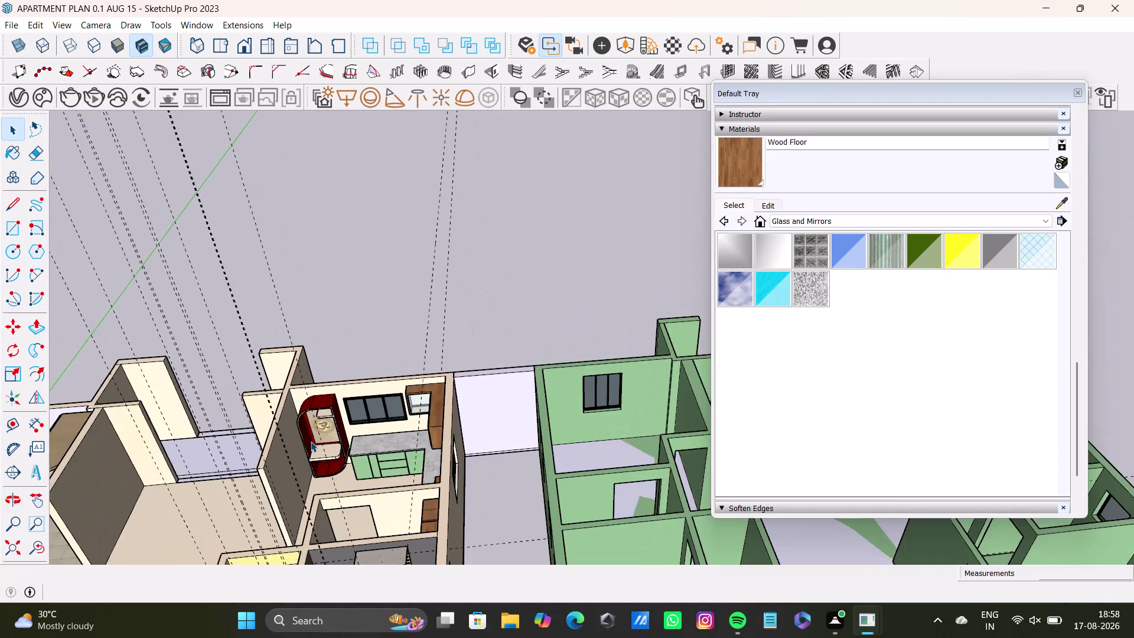
middle_drag(305, 440, 526, 389)
scroll(up, 3)
scroll(down, 3)
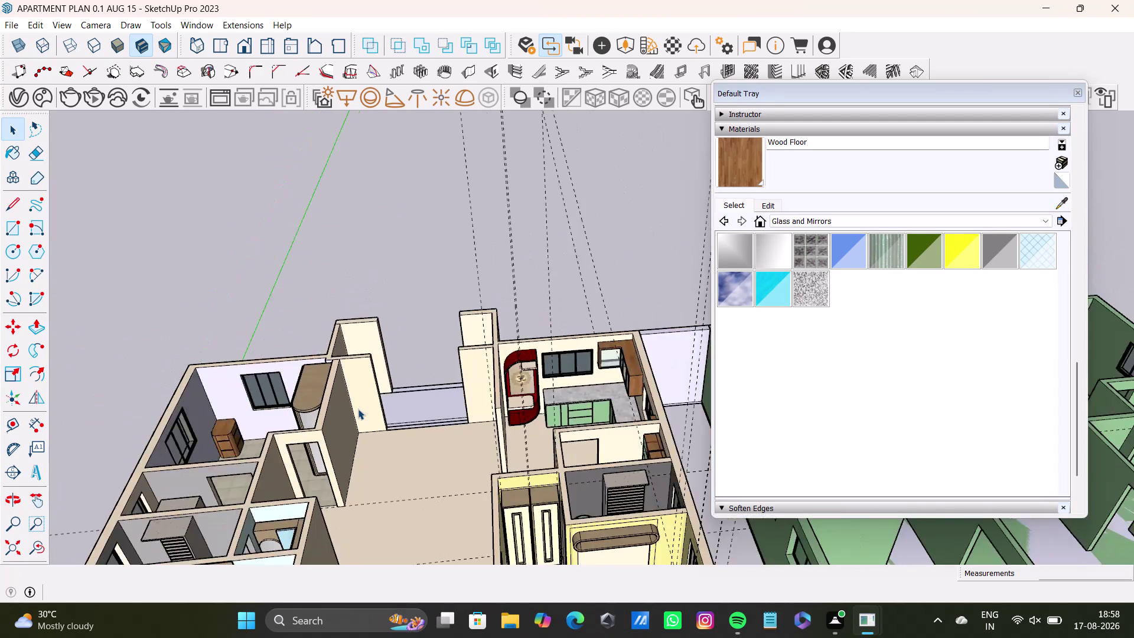
scroll(down, 3)
middle_drag(458, 438, 436, 328)
middle_drag(443, 335, 398, 441)
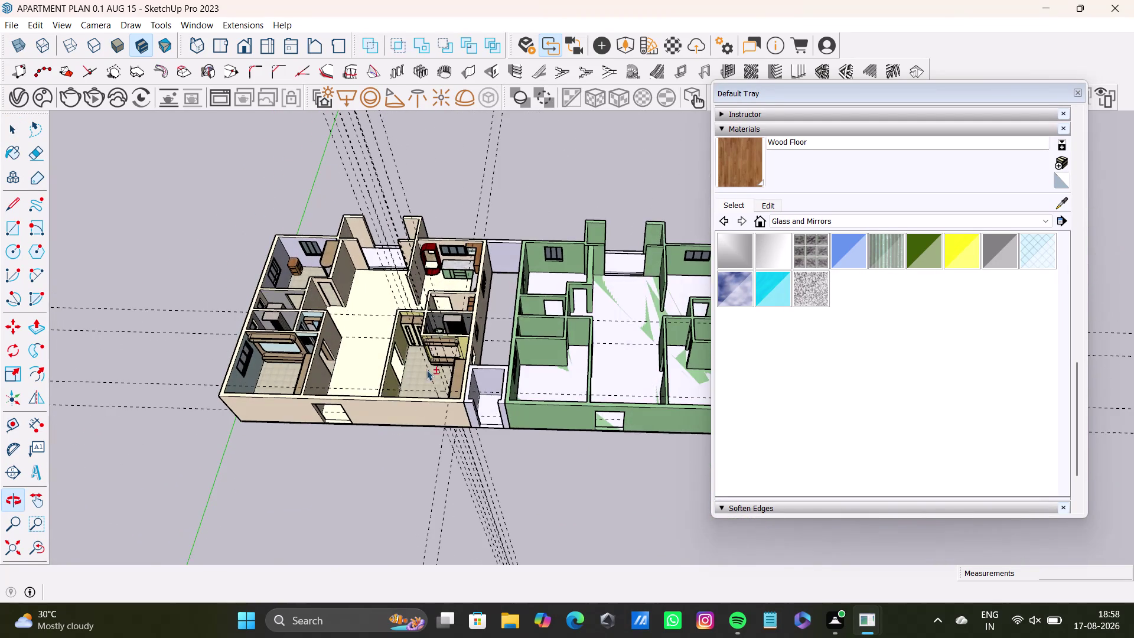
middle_drag(426, 369, 291, 417)
Close the Default Tray materials panel.
key(space)
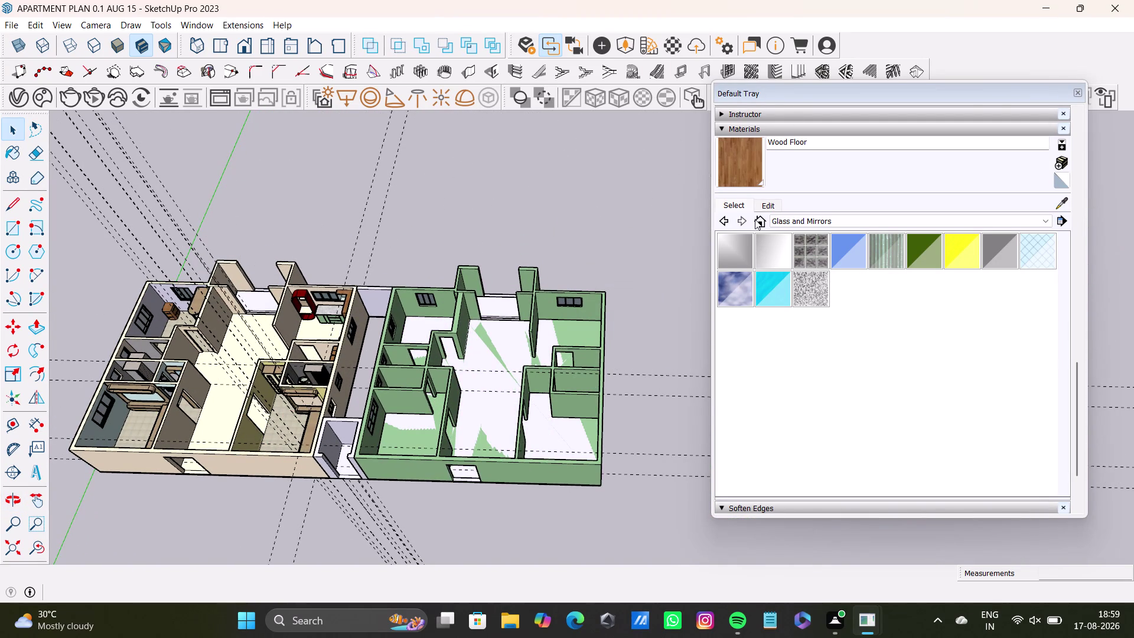
click(1078, 93)
scroll(up, 3)
Orbit above and around the green adjacent unit after a first selection box.
key(space)
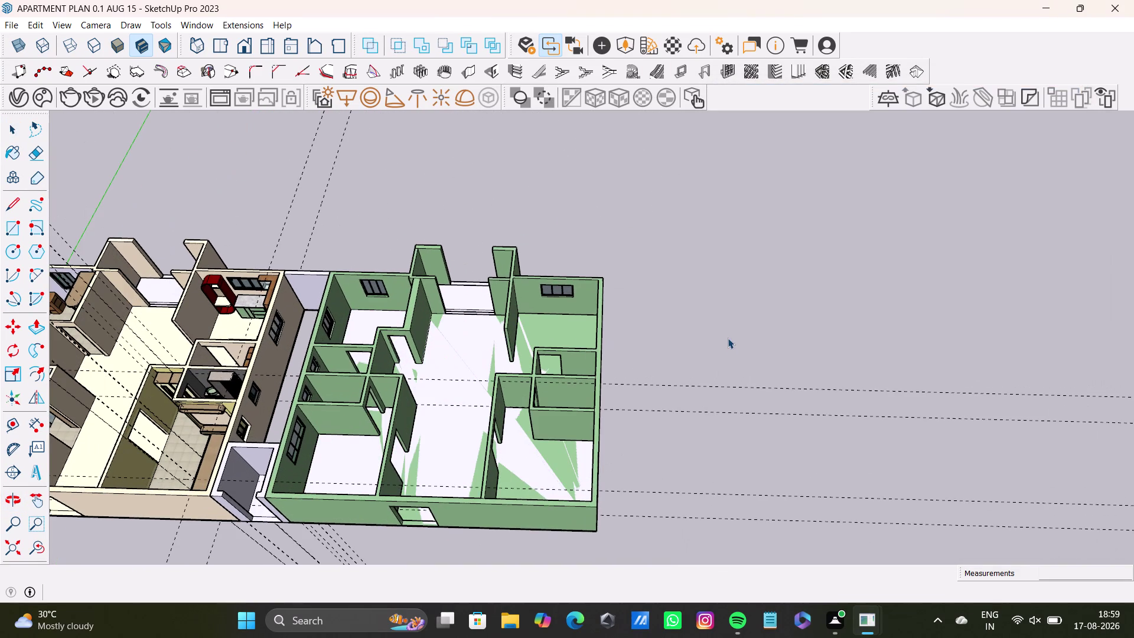
click(727, 337)
triple_click(555, 315)
click(556, 314)
click(713, 344)
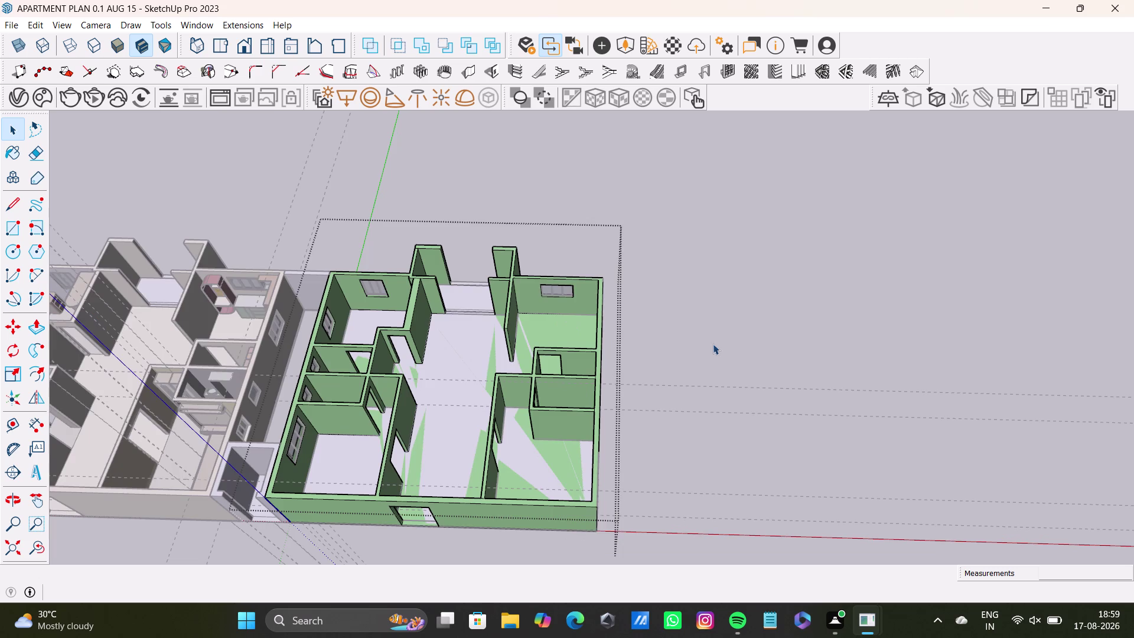
middle_drag(428, 399, 485, 414)
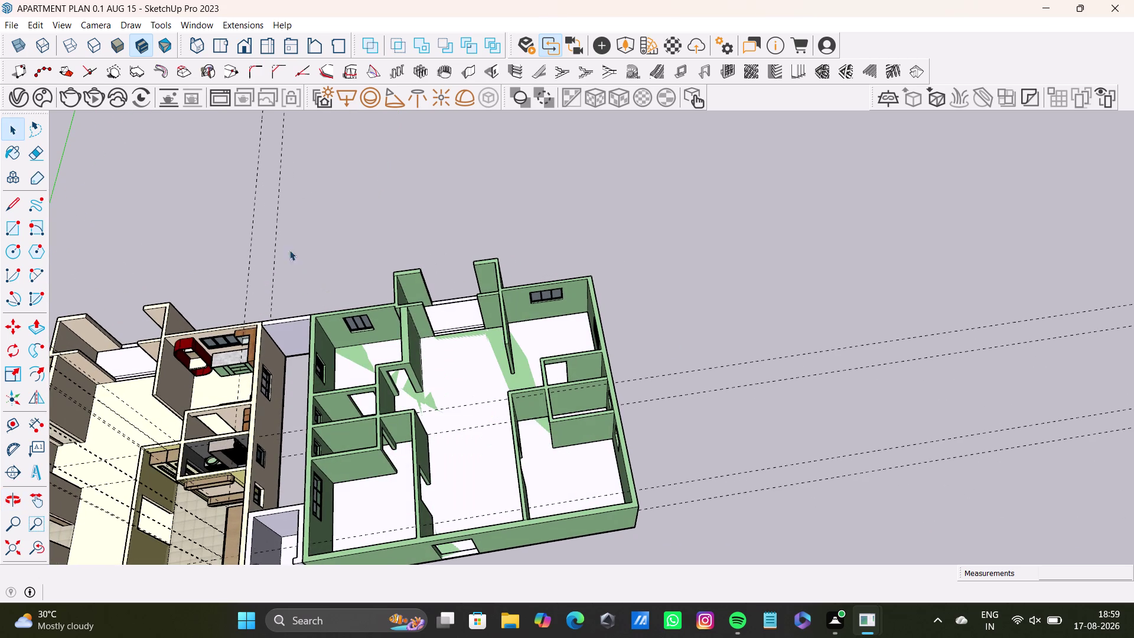
drag(268, 231, 734, 570)
middle_drag(687, 534, 638, 460)
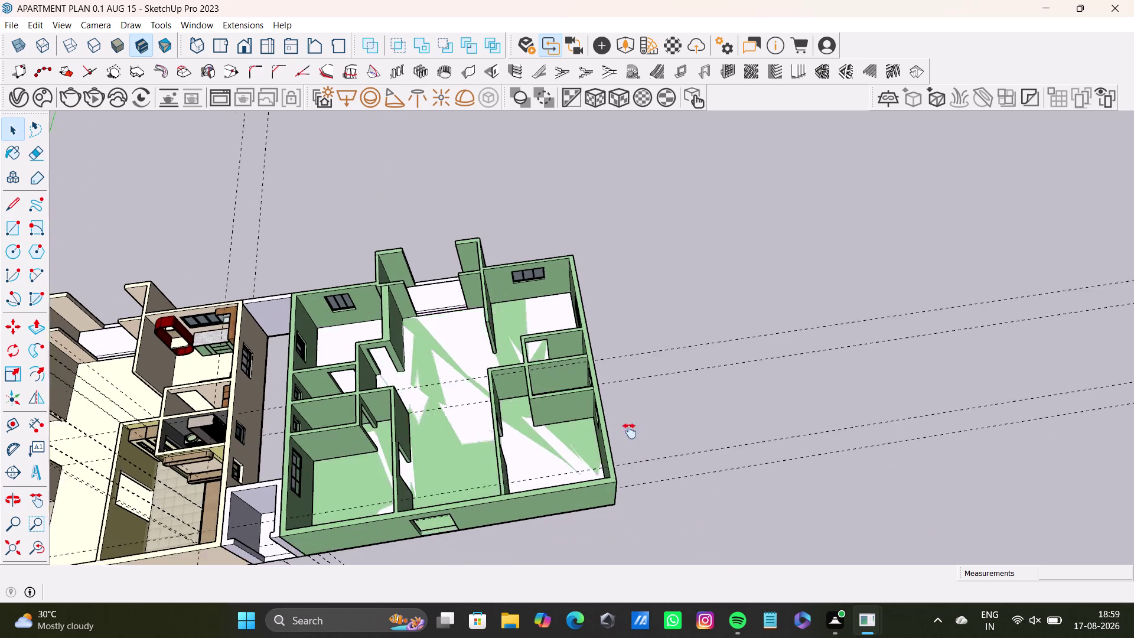
middle_drag(639, 461, 624, 398)
middle_drag(556, 402, 680, 390)
Box-select the green wall group, open it, and view it from other sides.
drag(328, 194, 442, 428)
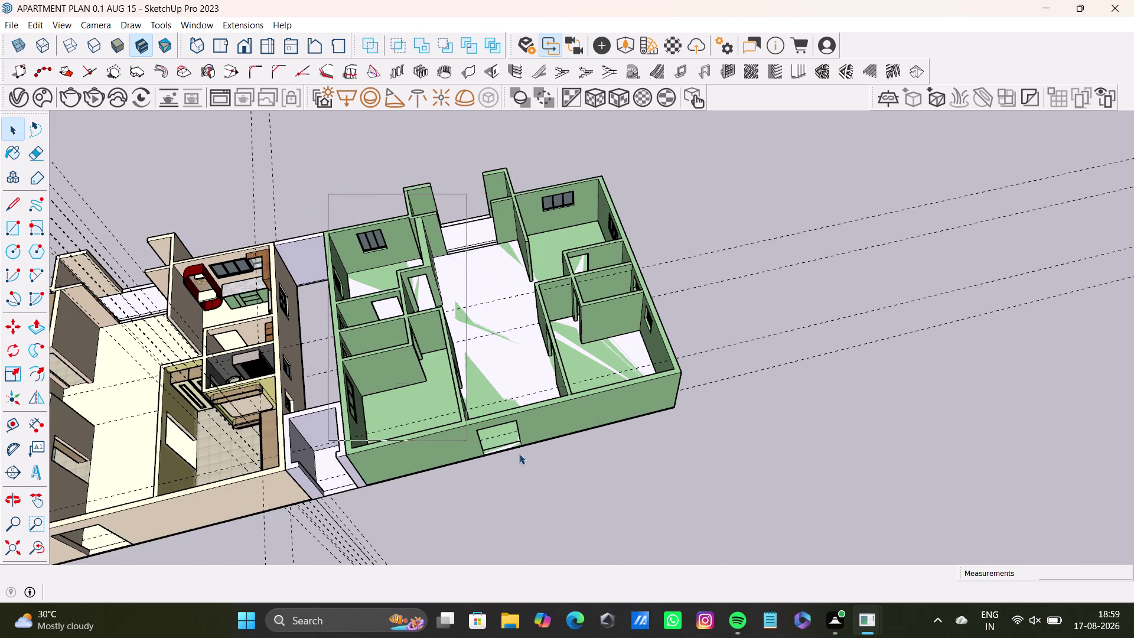
drag(442, 429, 652, 445)
double_click(594, 392)
triple_click(613, 403)
click(612, 404)
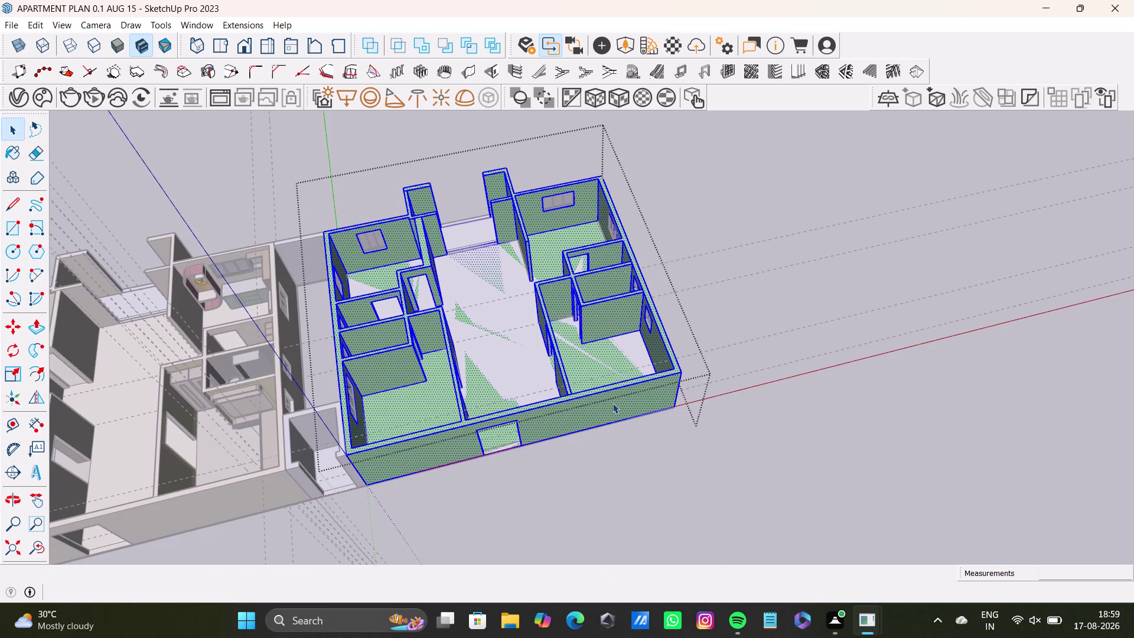
middle_drag(426, 374, 501, 340)
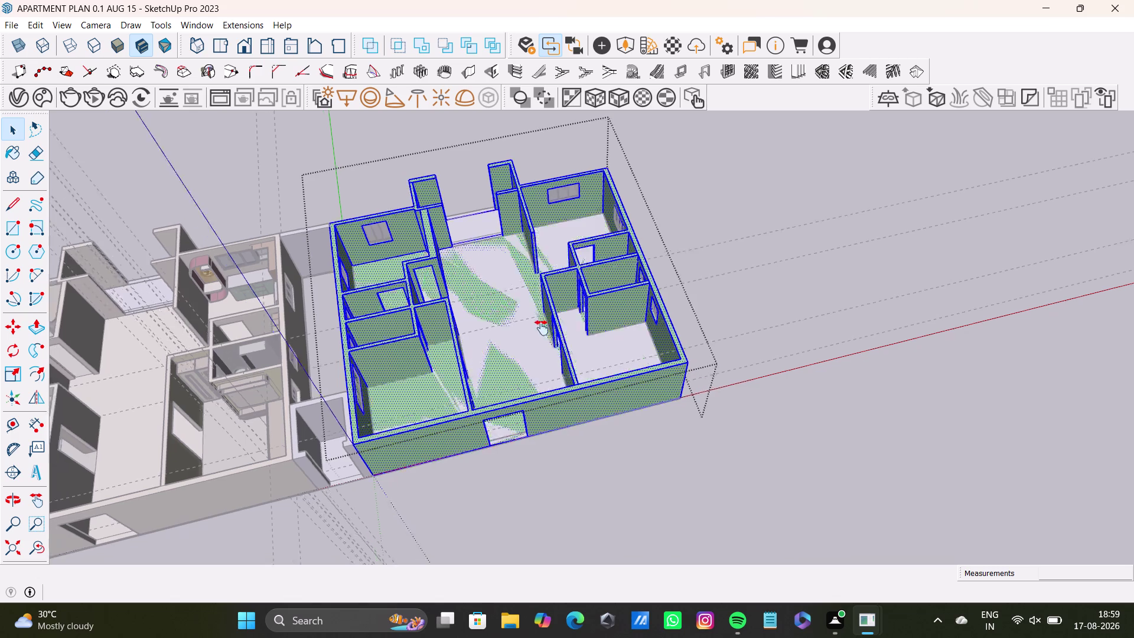
middle_drag(501, 340, 687, 330)
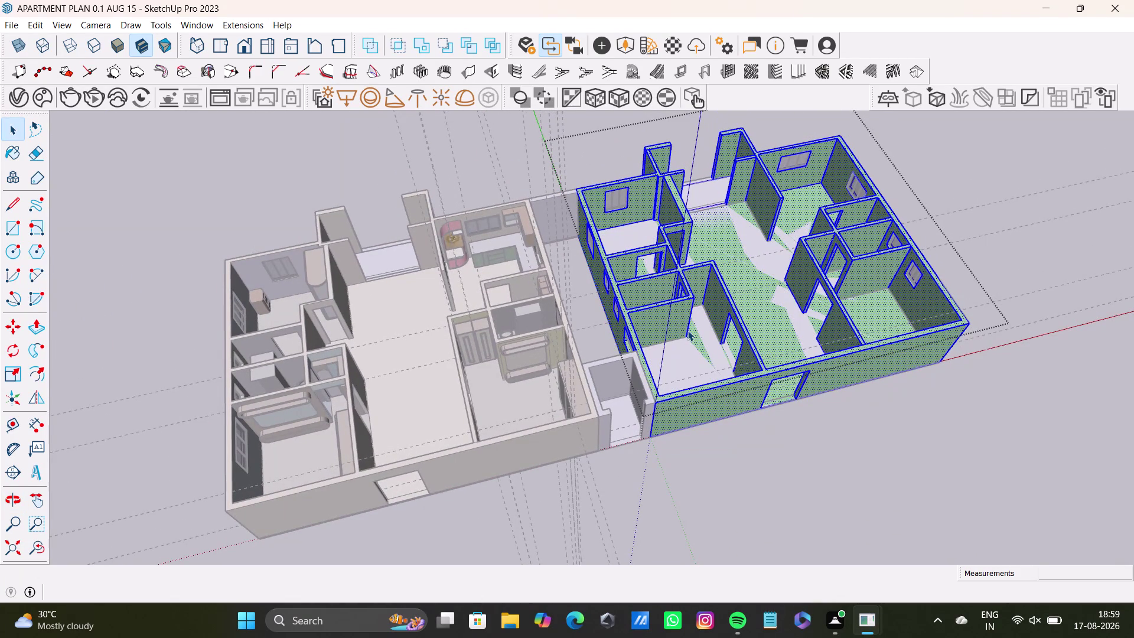
Delete and restore the green wall group, then orbit and clear the selection.
key(Delete)
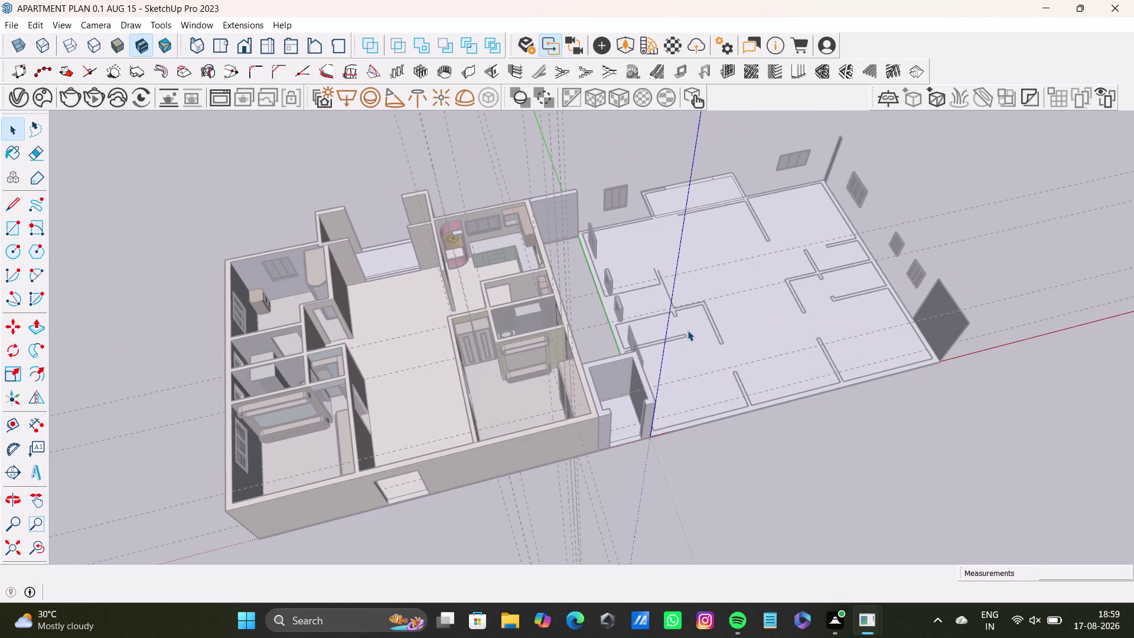
key(ctrl+z)
scroll(down, 3)
middle_drag(687, 330, 546, 344)
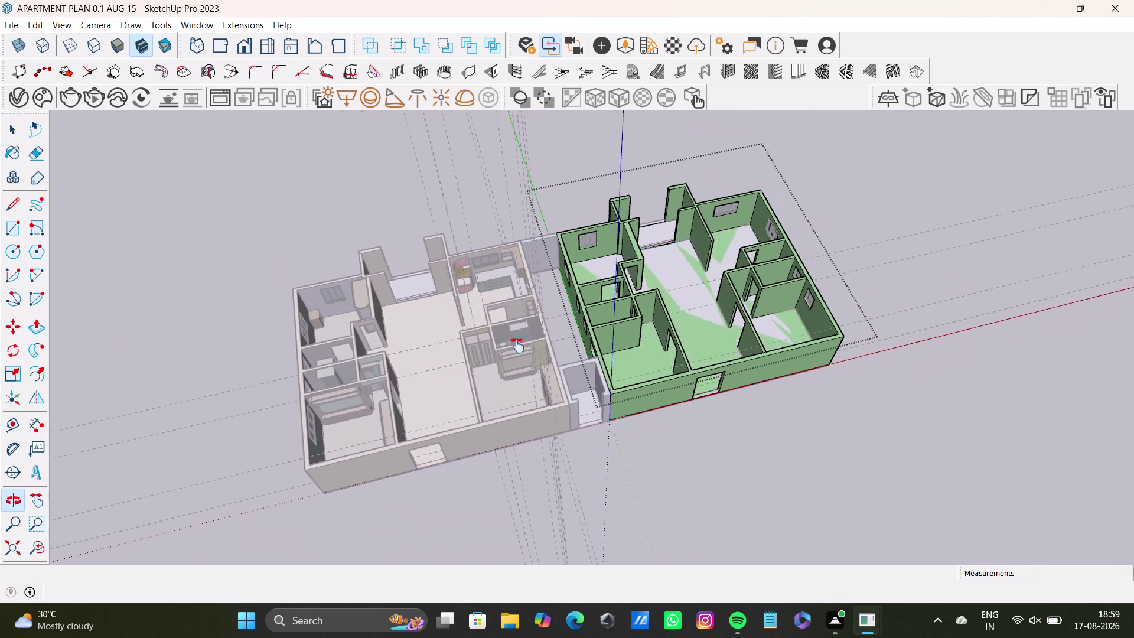
middle_drag(546, 345, 508, 348)
click(756, 311)
Box-select the green wall group again and orbit closer to its front wall.
drag(425, 187, 424, 194)
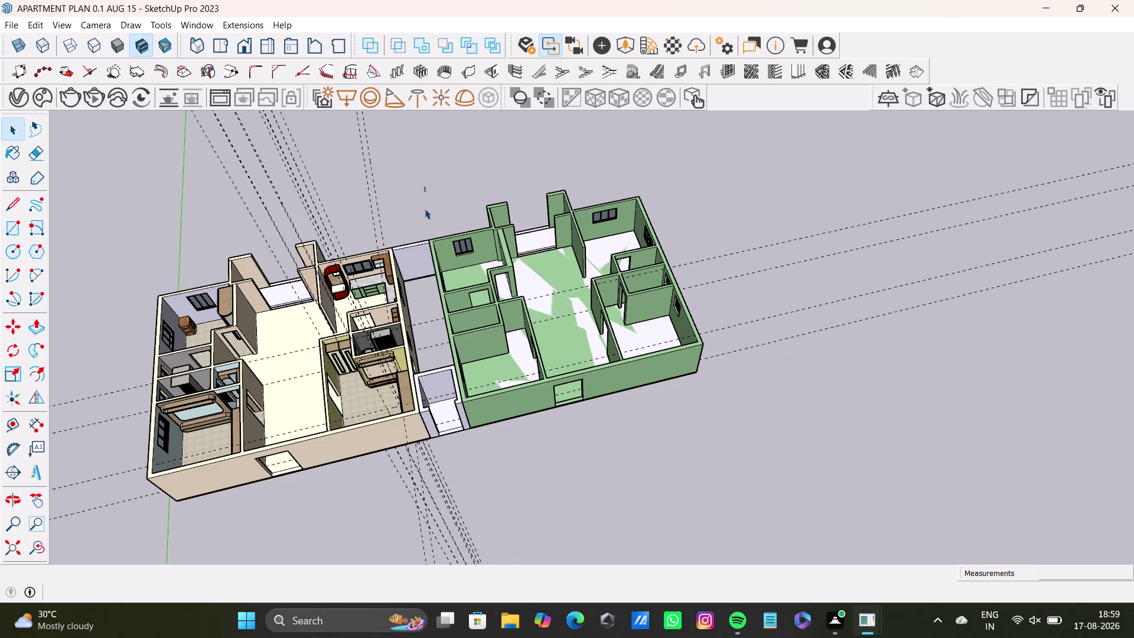
drag(424, 194, 765, 463)
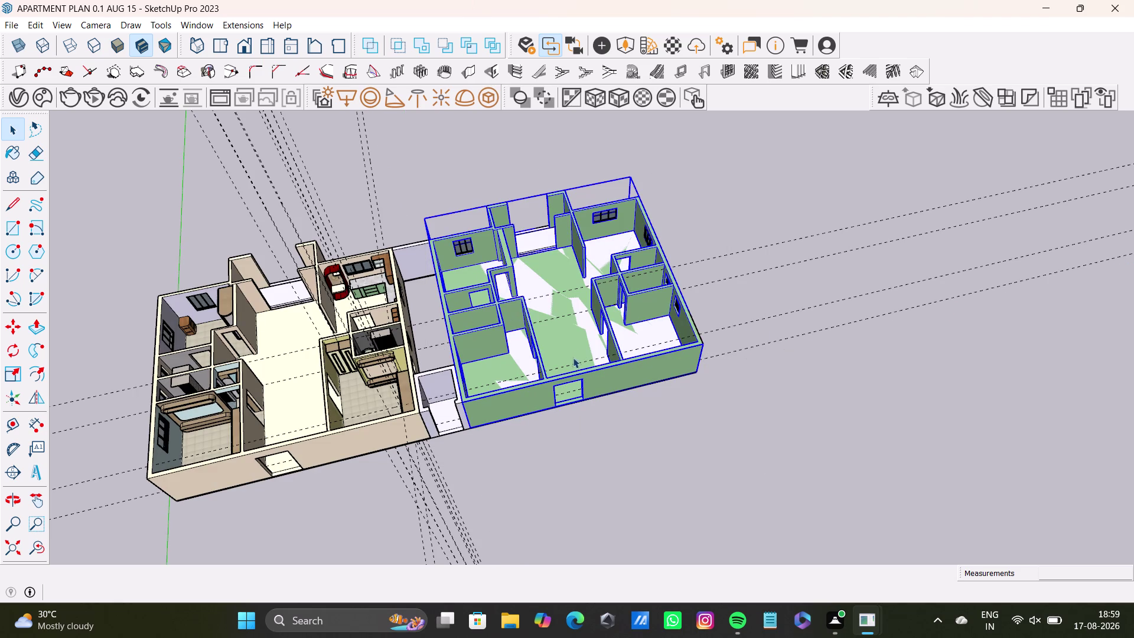
middle_drag(582, 353, 454, 289)
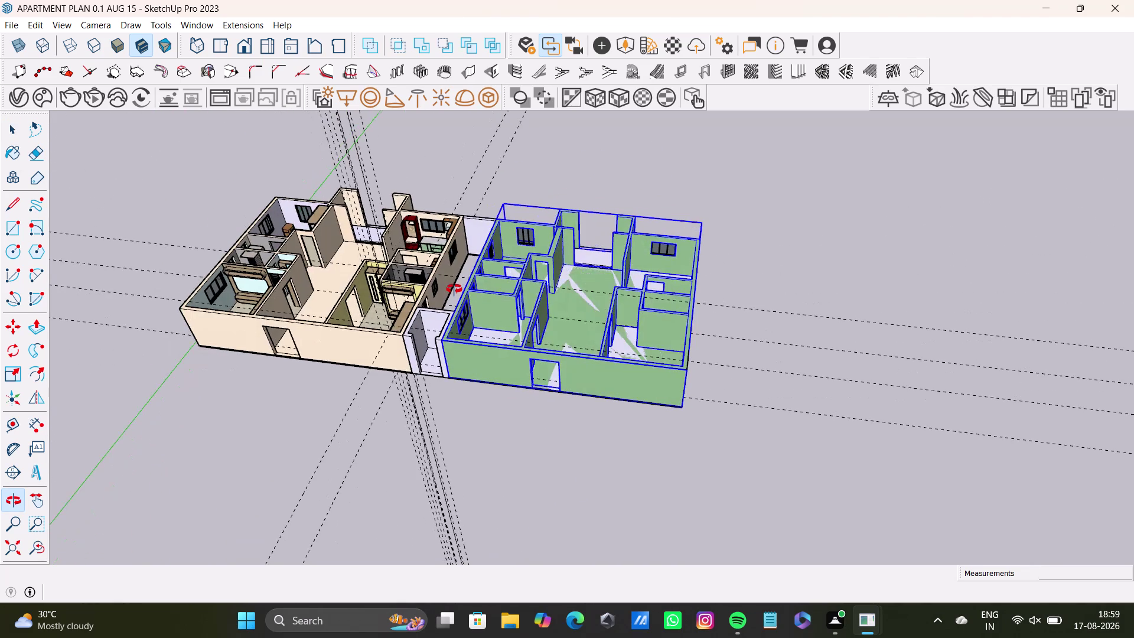
middle_drag(454, 290, 454, 288)
scroll(up, 3)
middle_drag(519, 352, 518, 383)
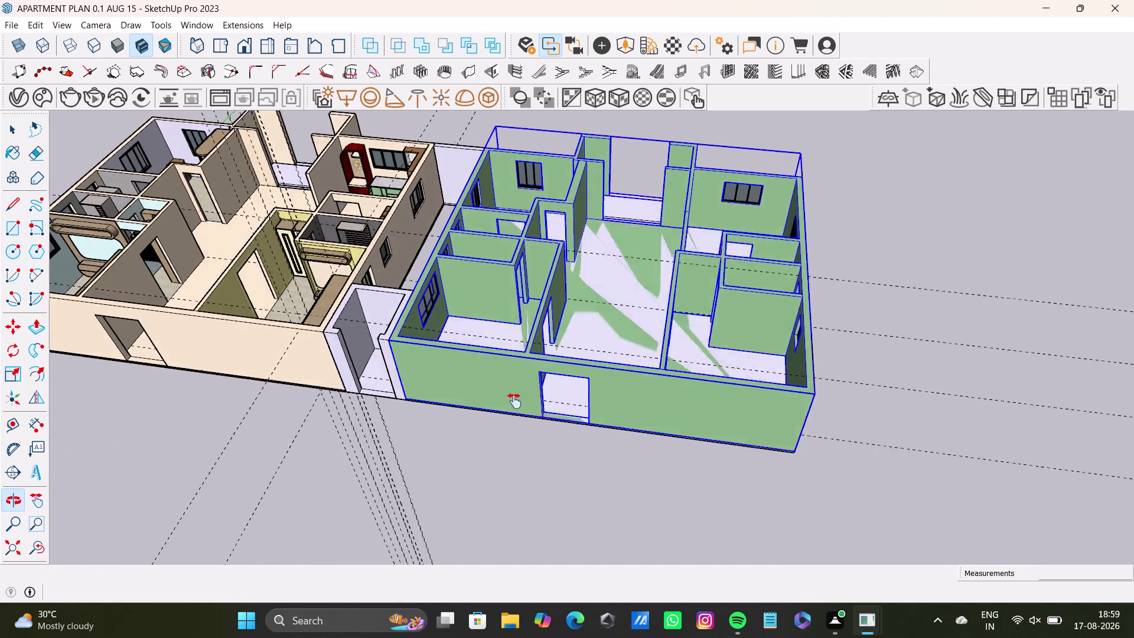
middle_drag(518, 383, 510, 413)
scroll(up, 3)
Open the green wall group for editing and orbit around its rooms.
double_click(362, 353)
double_click(366, 348)
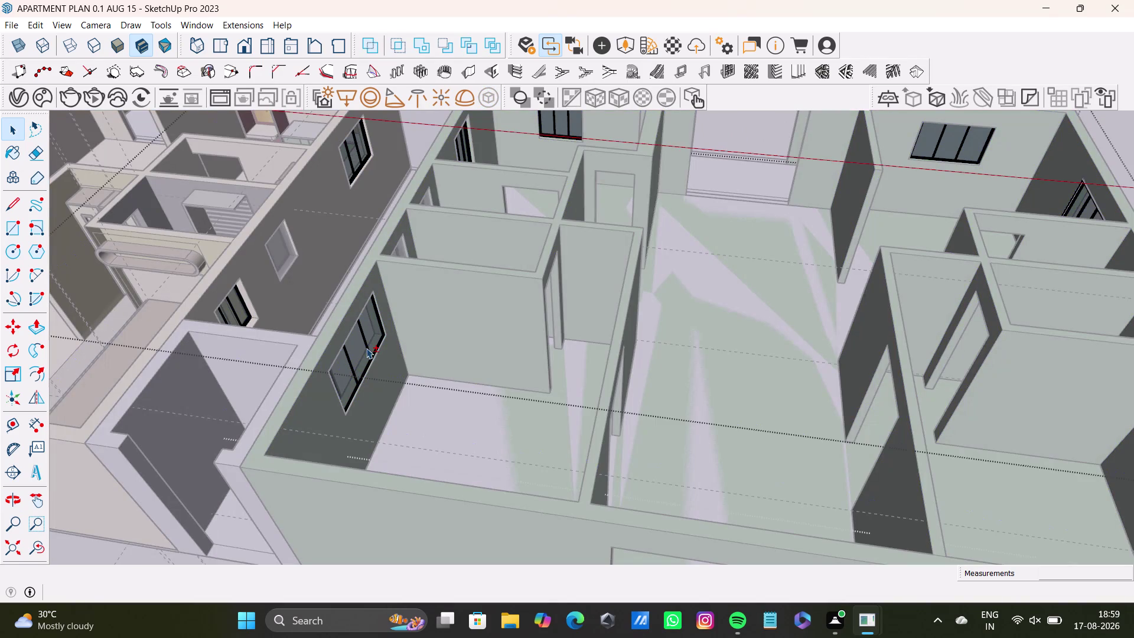
scroll(down, 3)
click(800, 362)
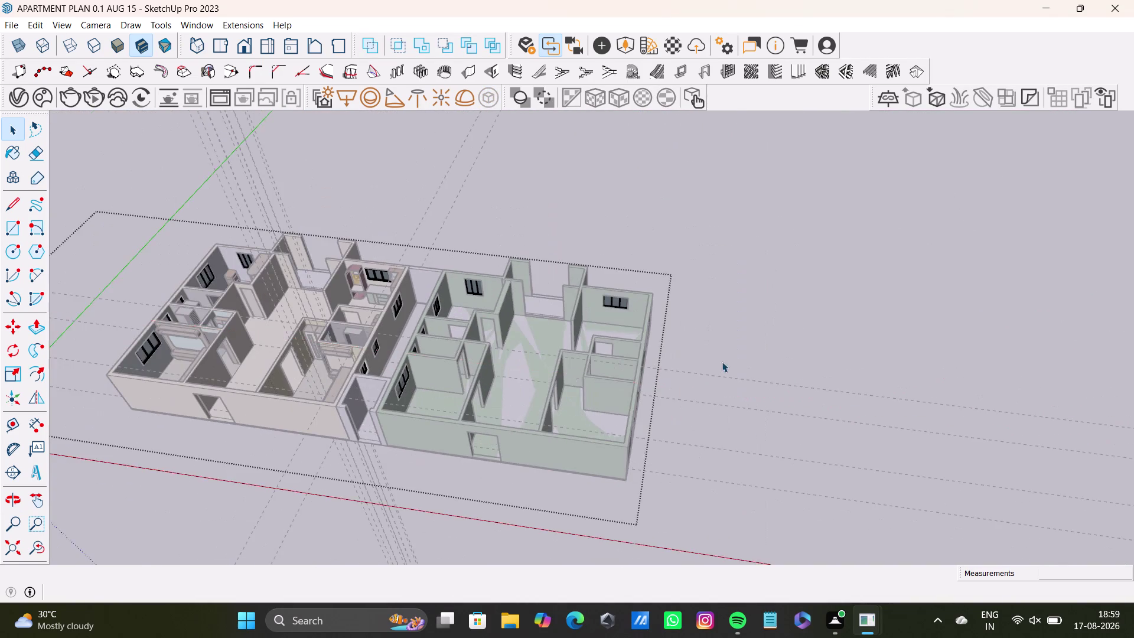
scroll(up, 3)
middle_drag(529, 379, 650, 349)
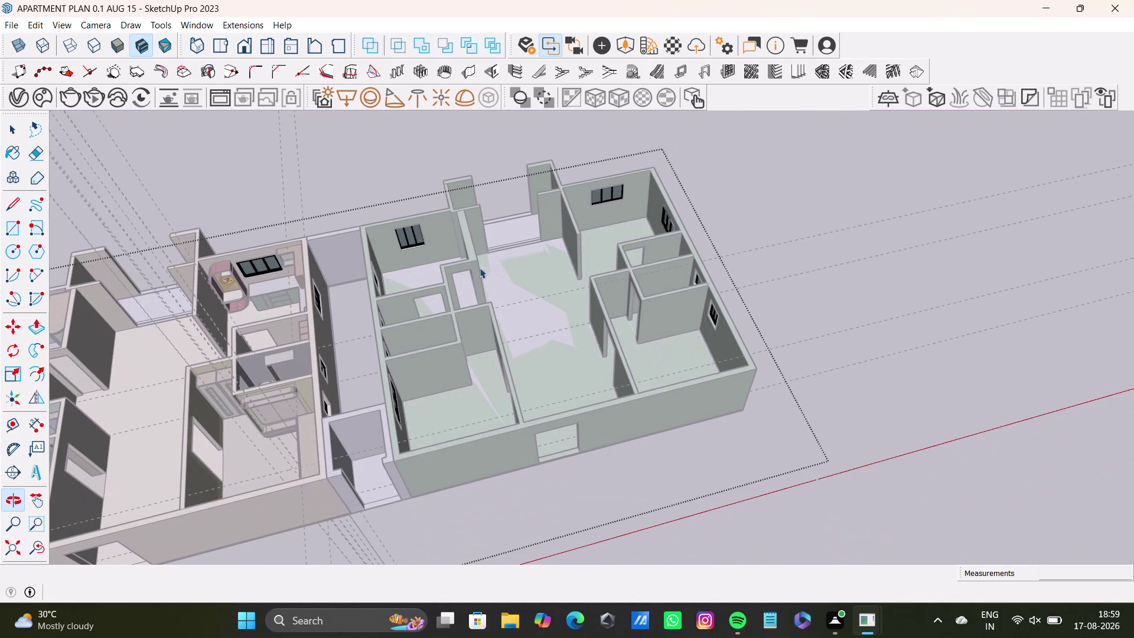
drag(351, 202, 802, 533)
middle_drag(674, 384, 576, 447)
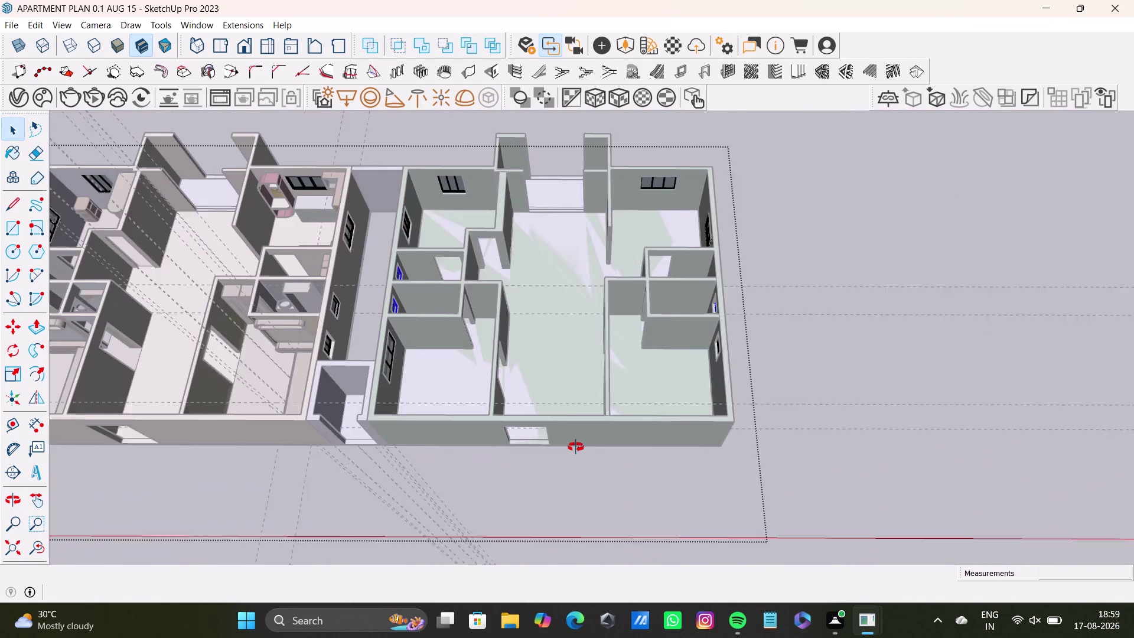
middle_drag(576, 447, 572, 447)
Leave group editing and select the whole green adjacent-unit wall group.
click(845, 384)
key(space)
double_click(846, 384)
middle_drag(512, 369, 463, 441)
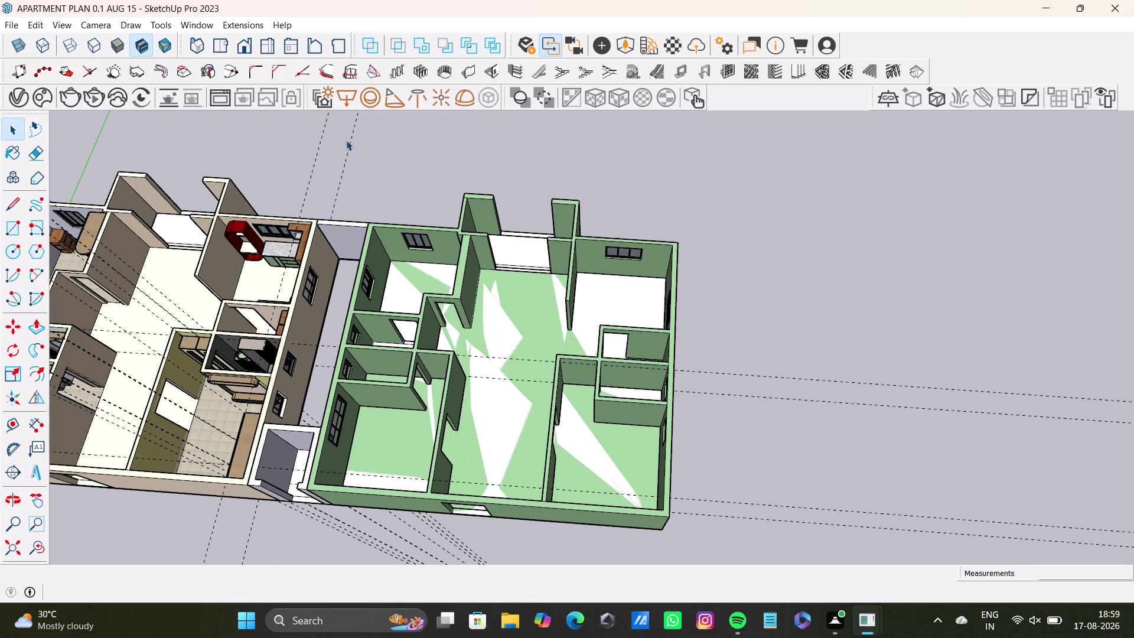
drag(372, 169, 728, 580)
drag(317, 141, 726, 610)
triple_click(638, 508)
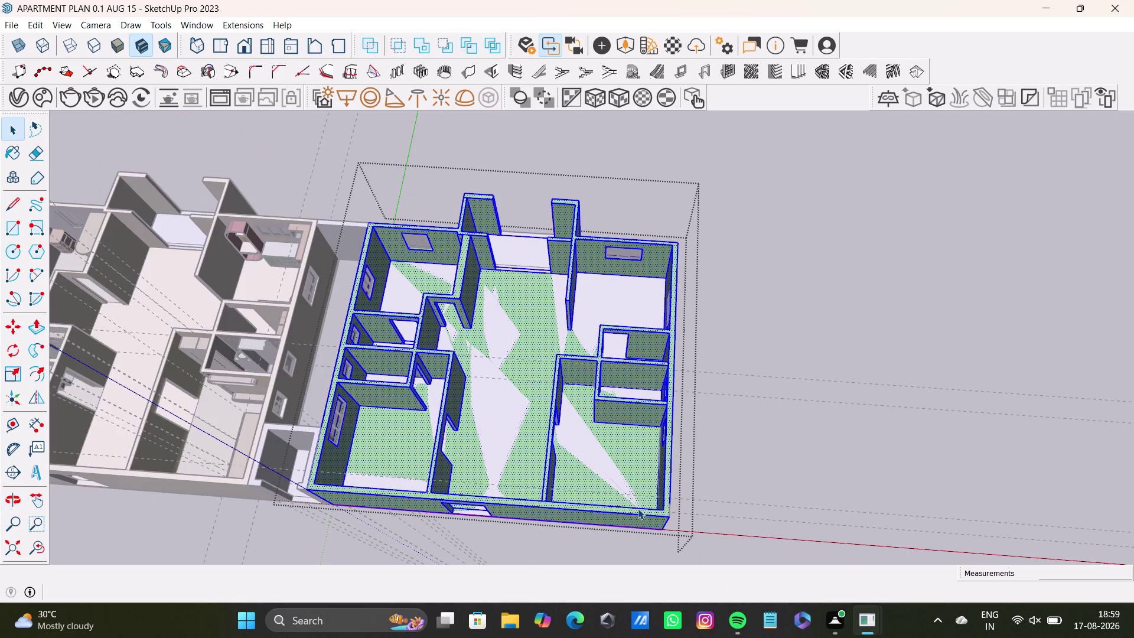
Orbit and zoom to view the green unit's front wall.
scroll(down, 3)
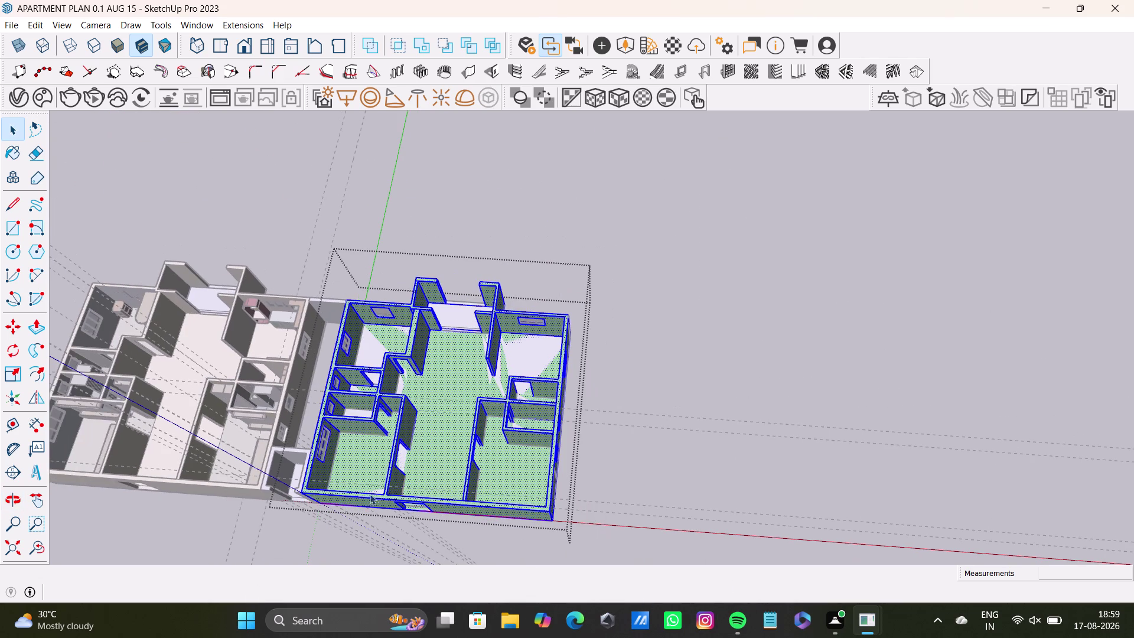
middle_drag(372, 497, 395, 427)
scroll(up, 3)
middle_drag(409, 415, 454, 266)
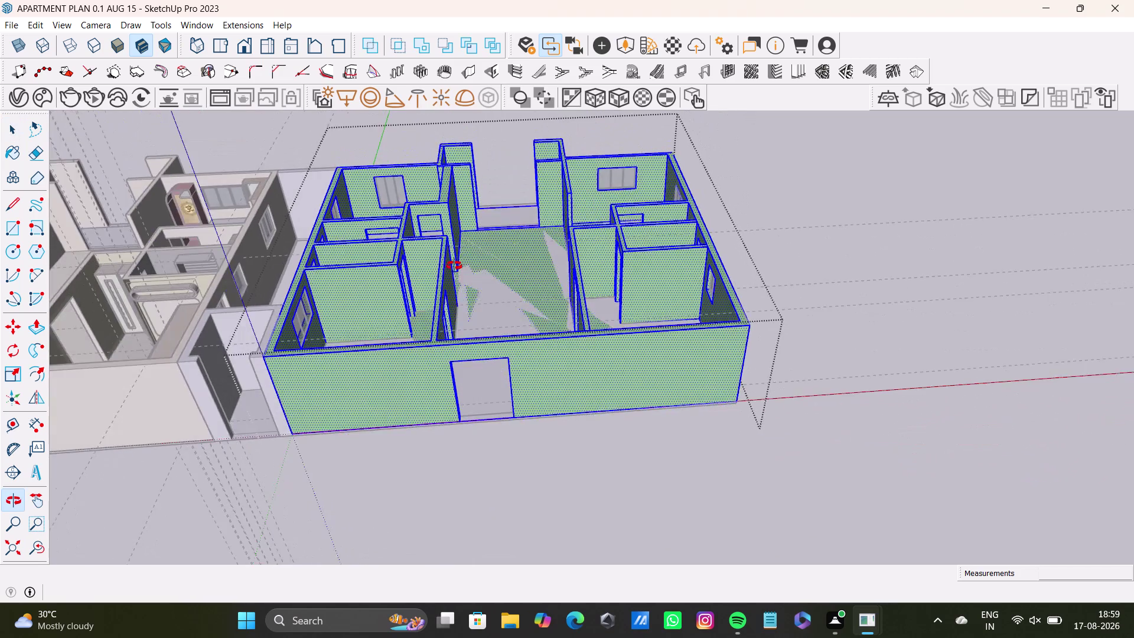
middle_drag(454, 266, 447, 258)
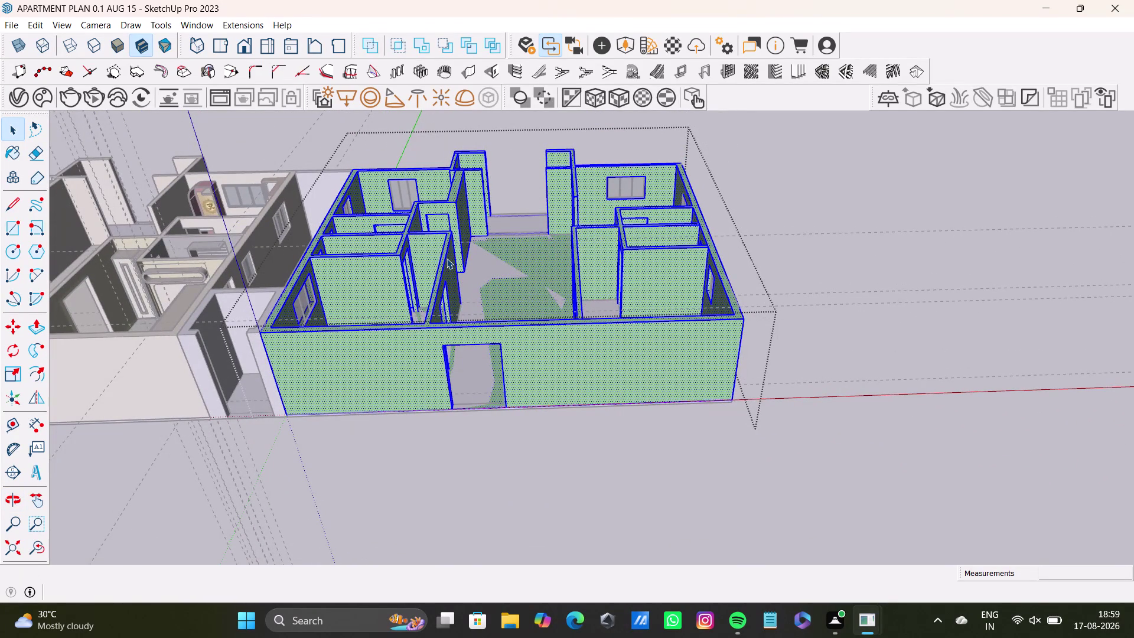